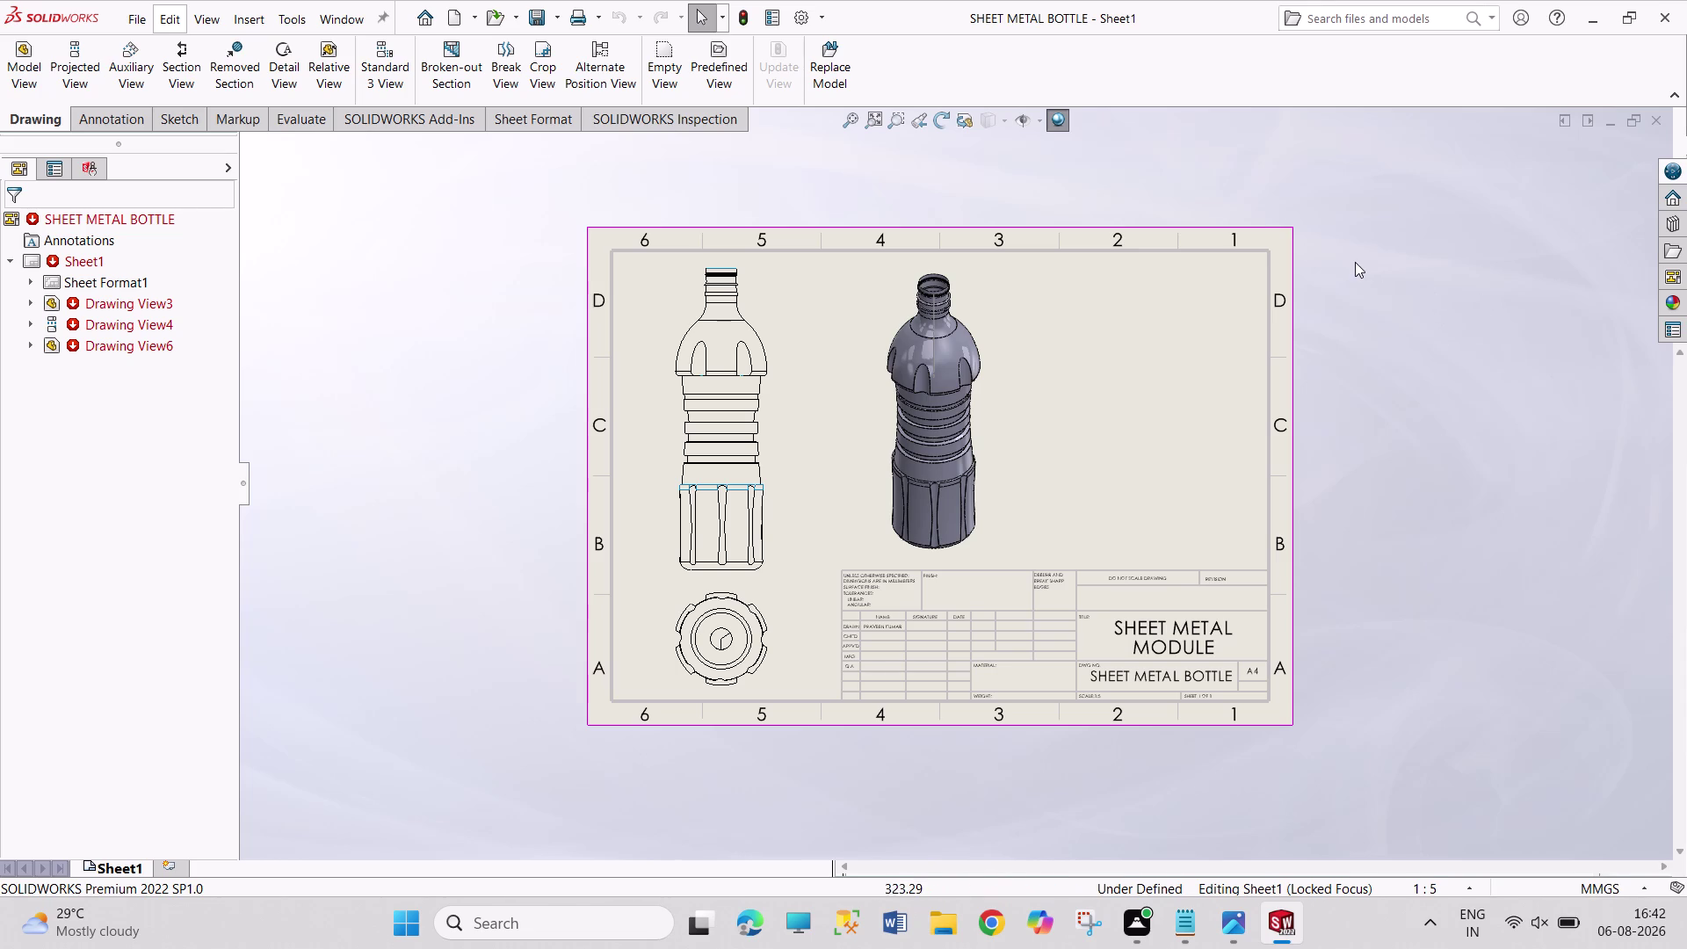
Make a series of drags over the right side of the drawing sheet.
drag(1337, 206, 1318, 500)
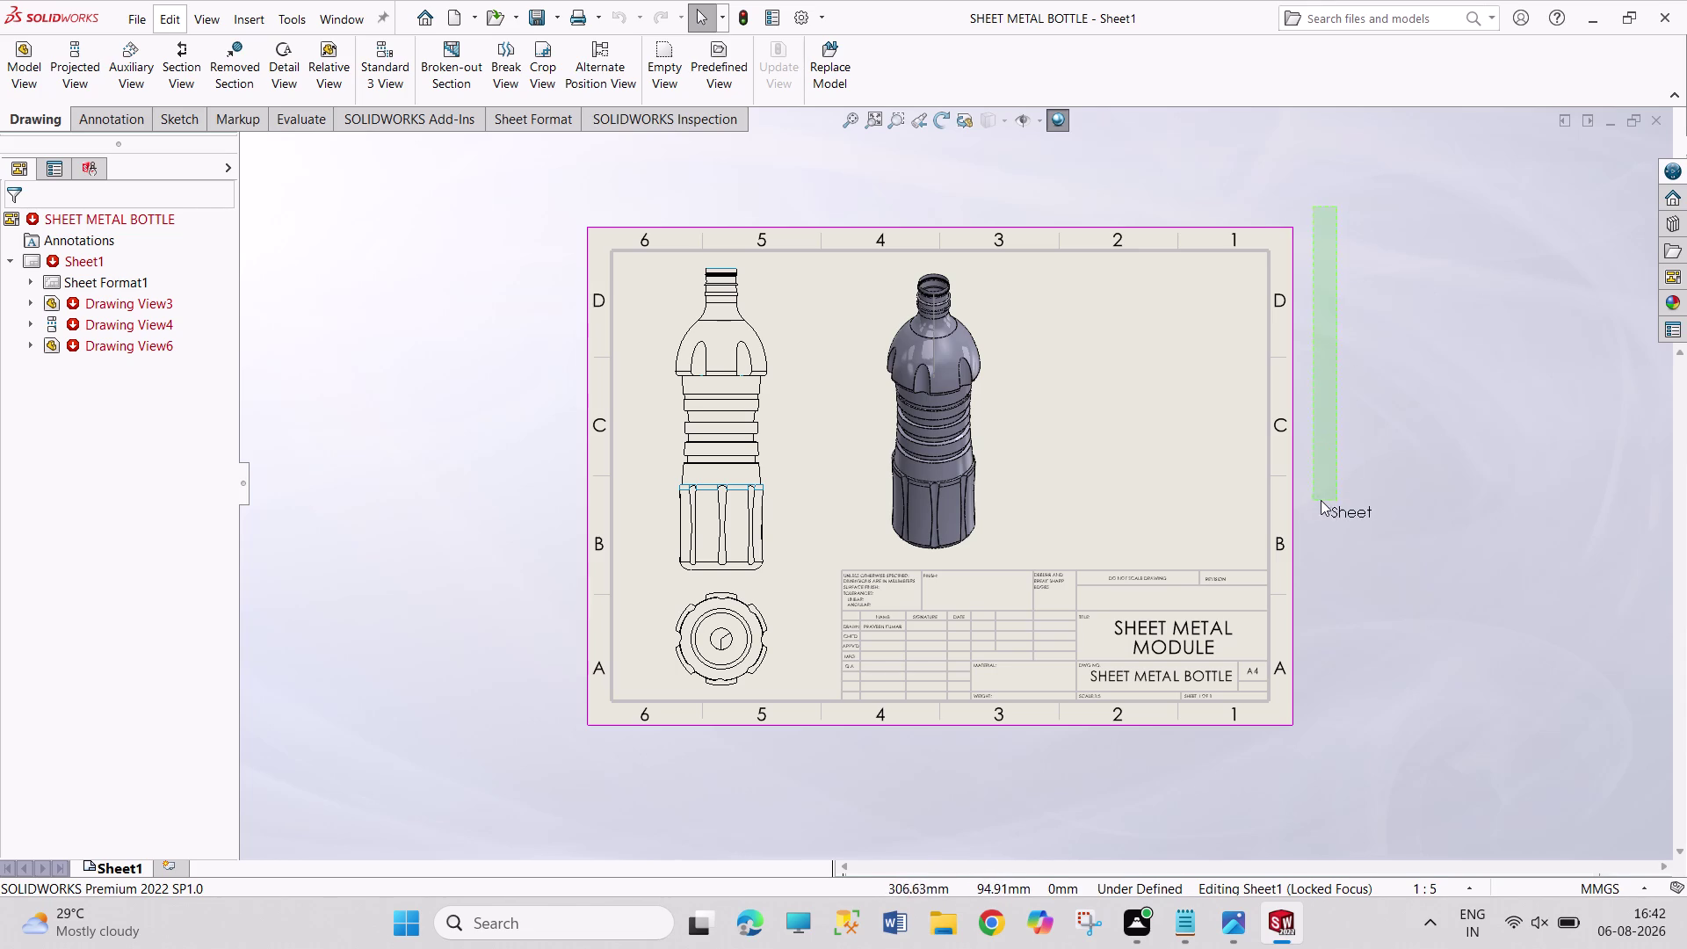
drag(1318, 500, 1386, 489)
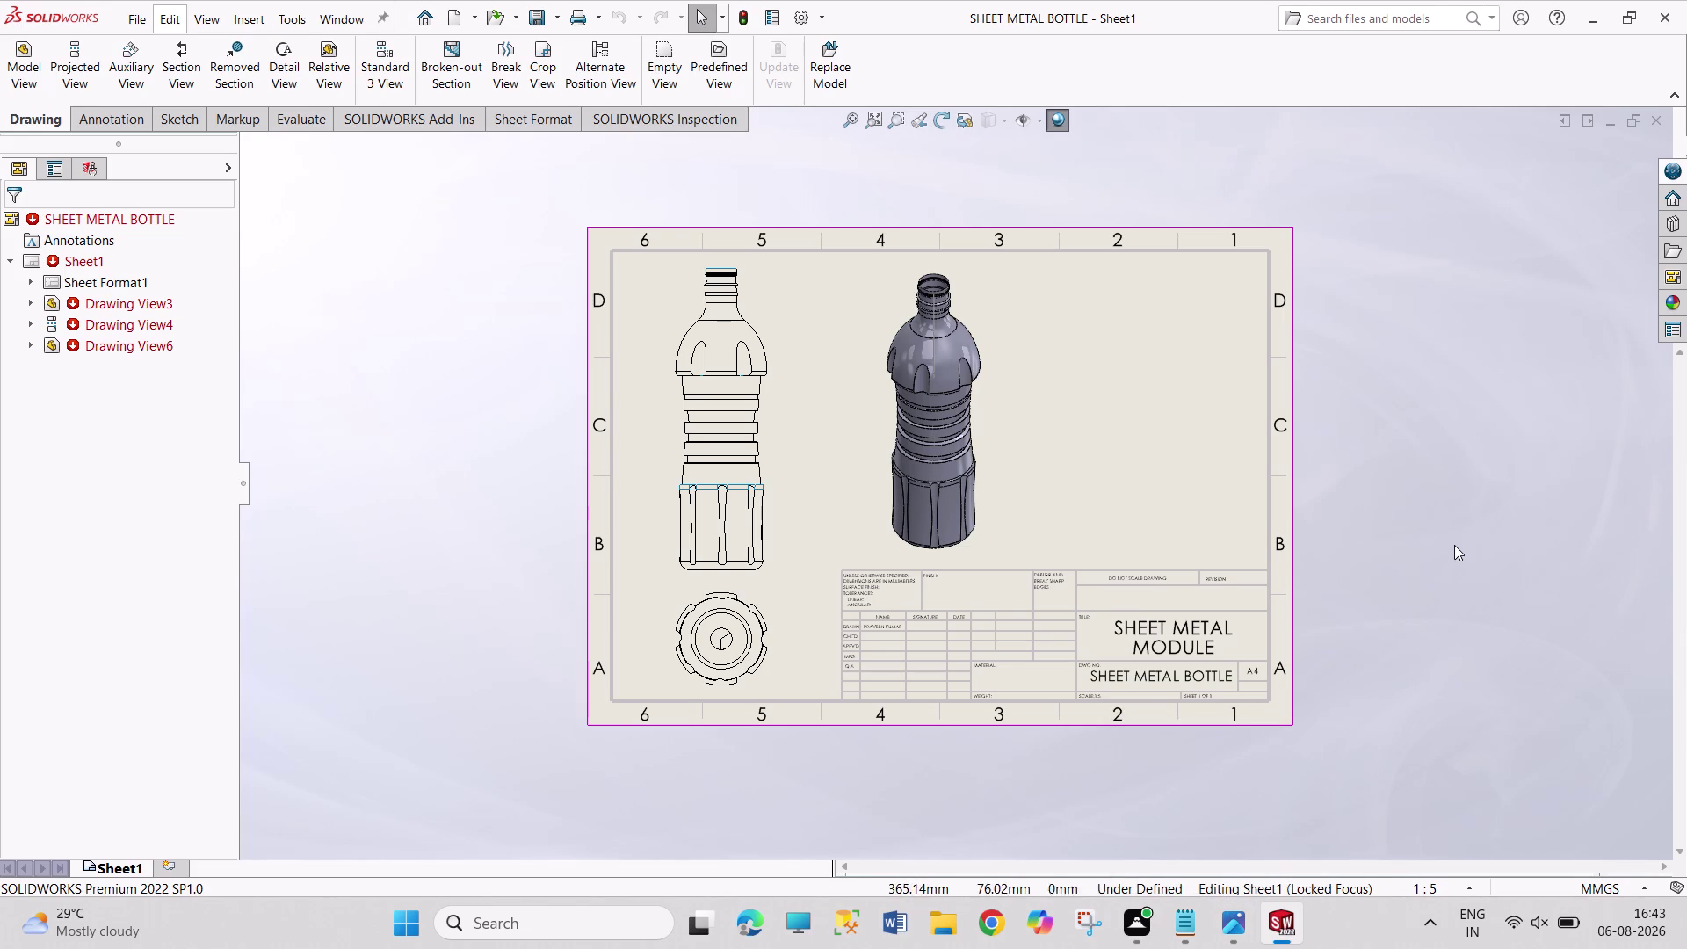
drag(1327, 110, 1384, 380)
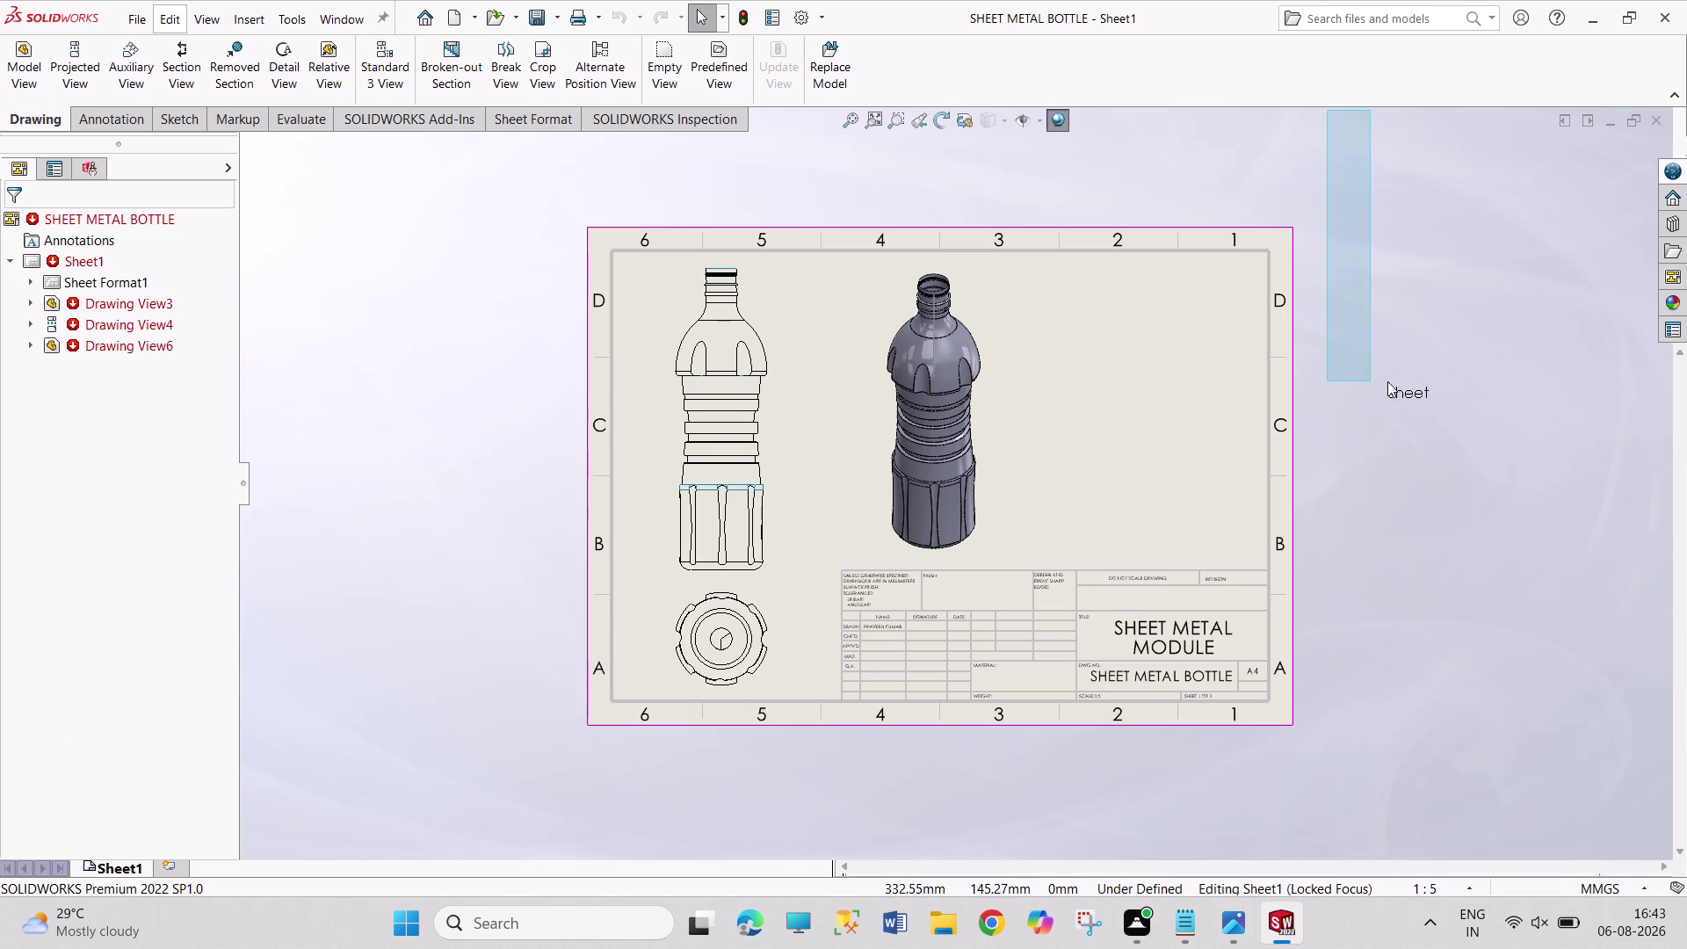
drag(1384, 381, 1477, 605)
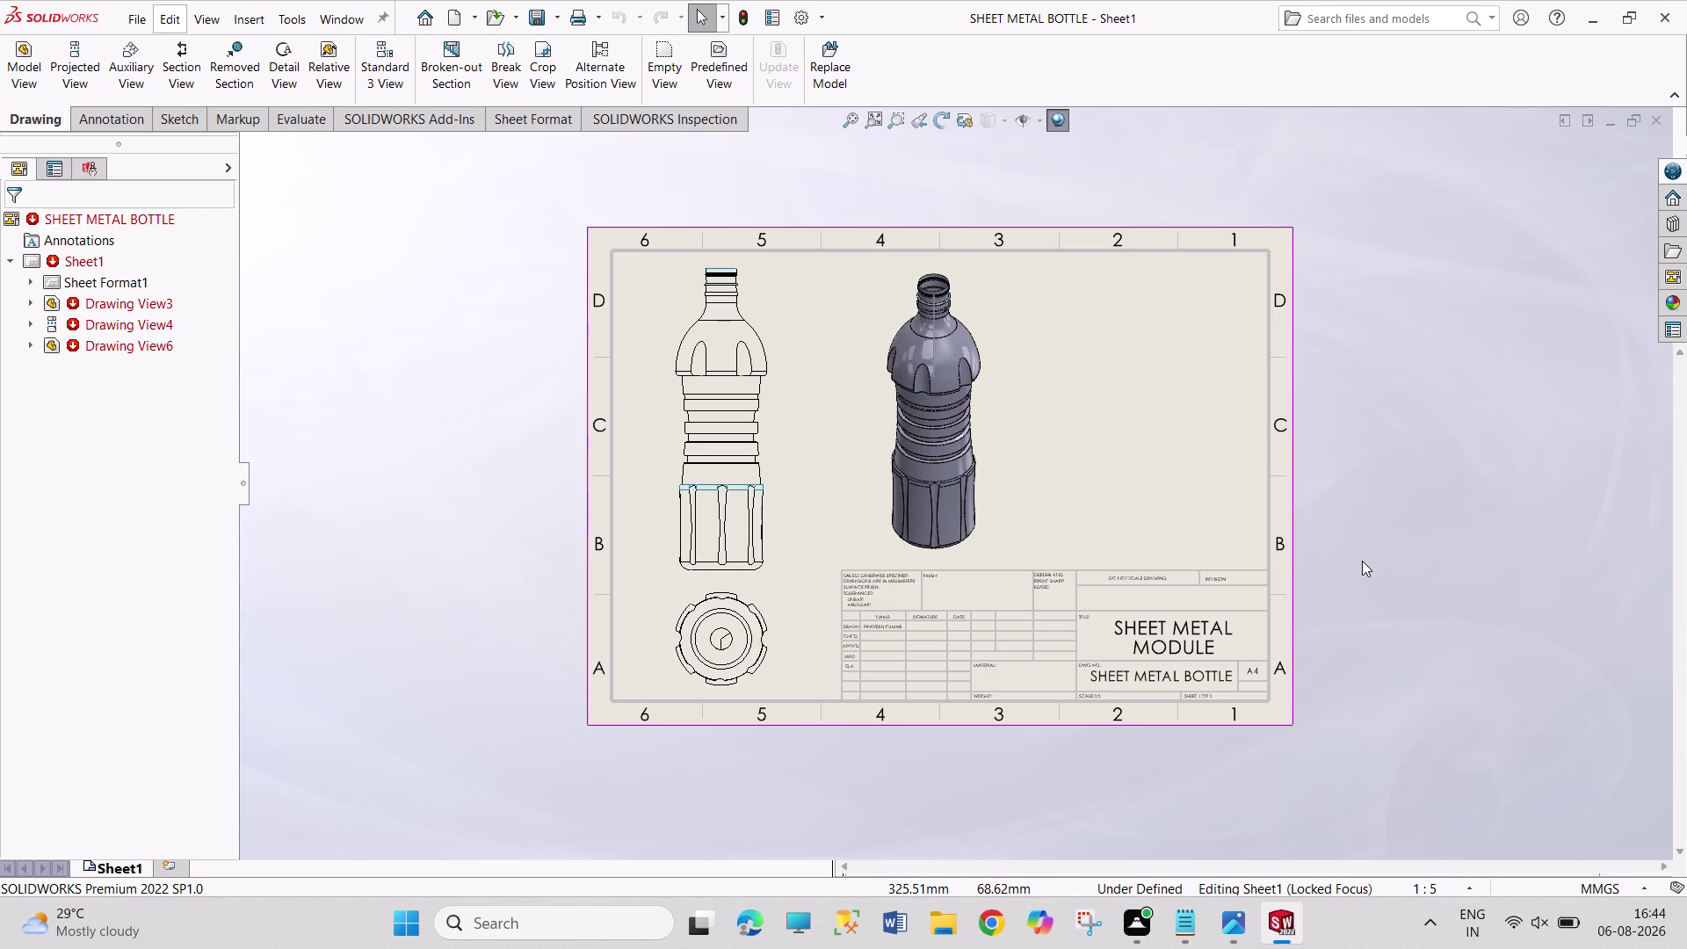
drag(1362, 561, 1482, 643)
drag(1356, 354, 1514, 599)
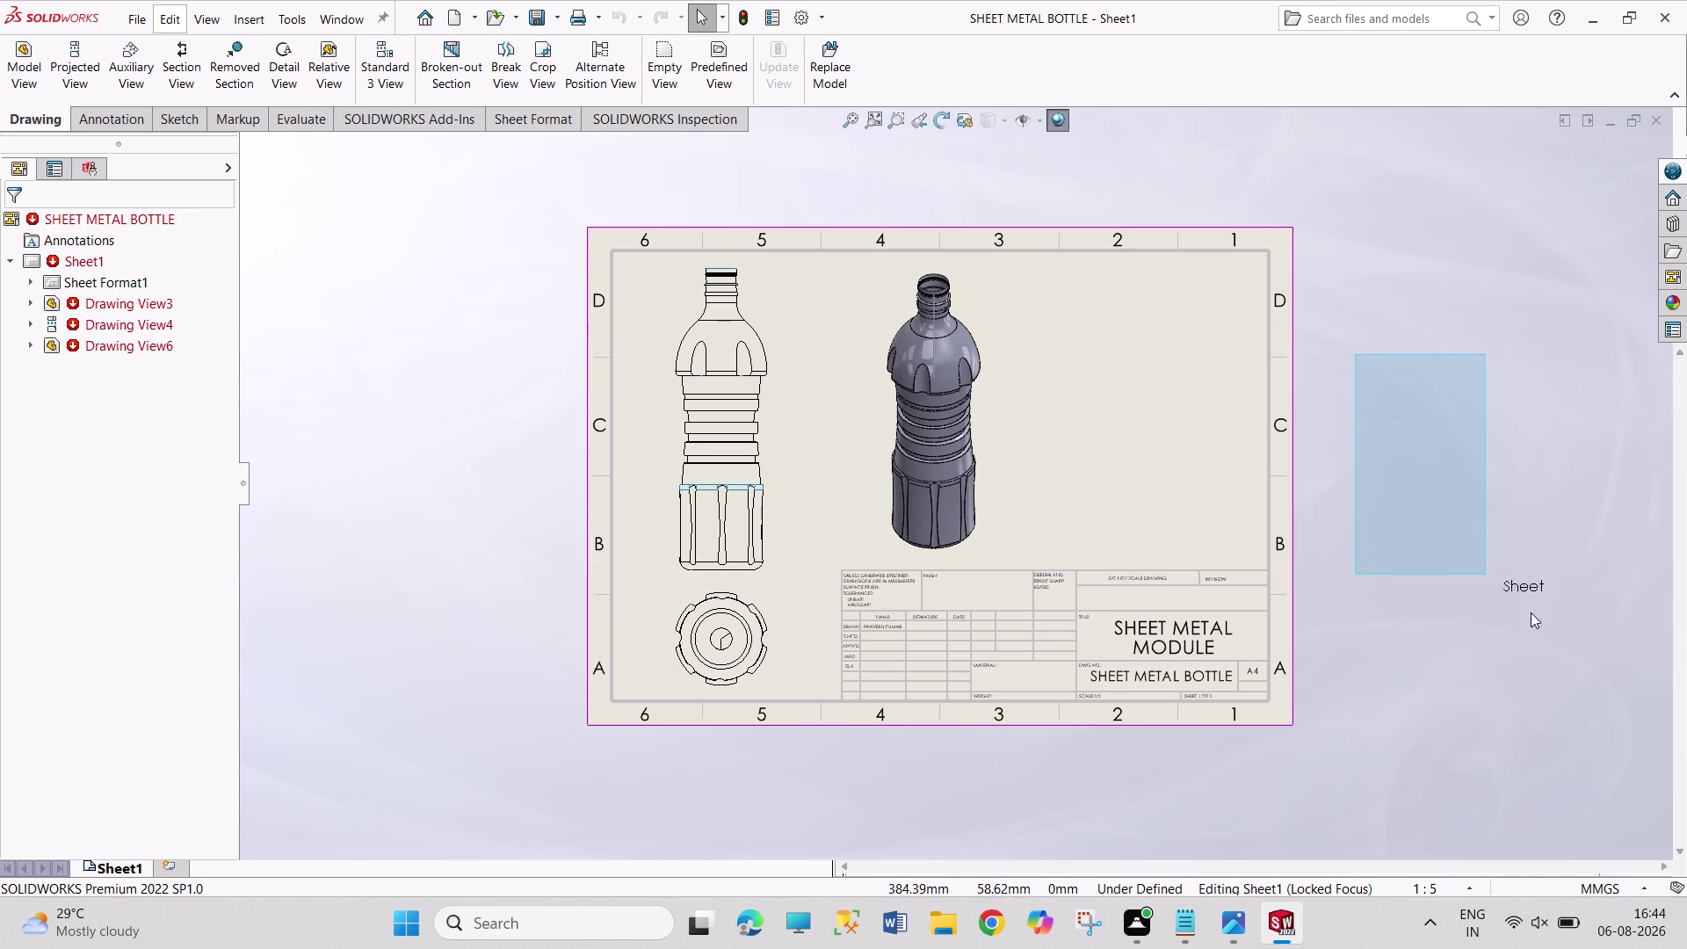
drag(1514, 599, 1636, 701)
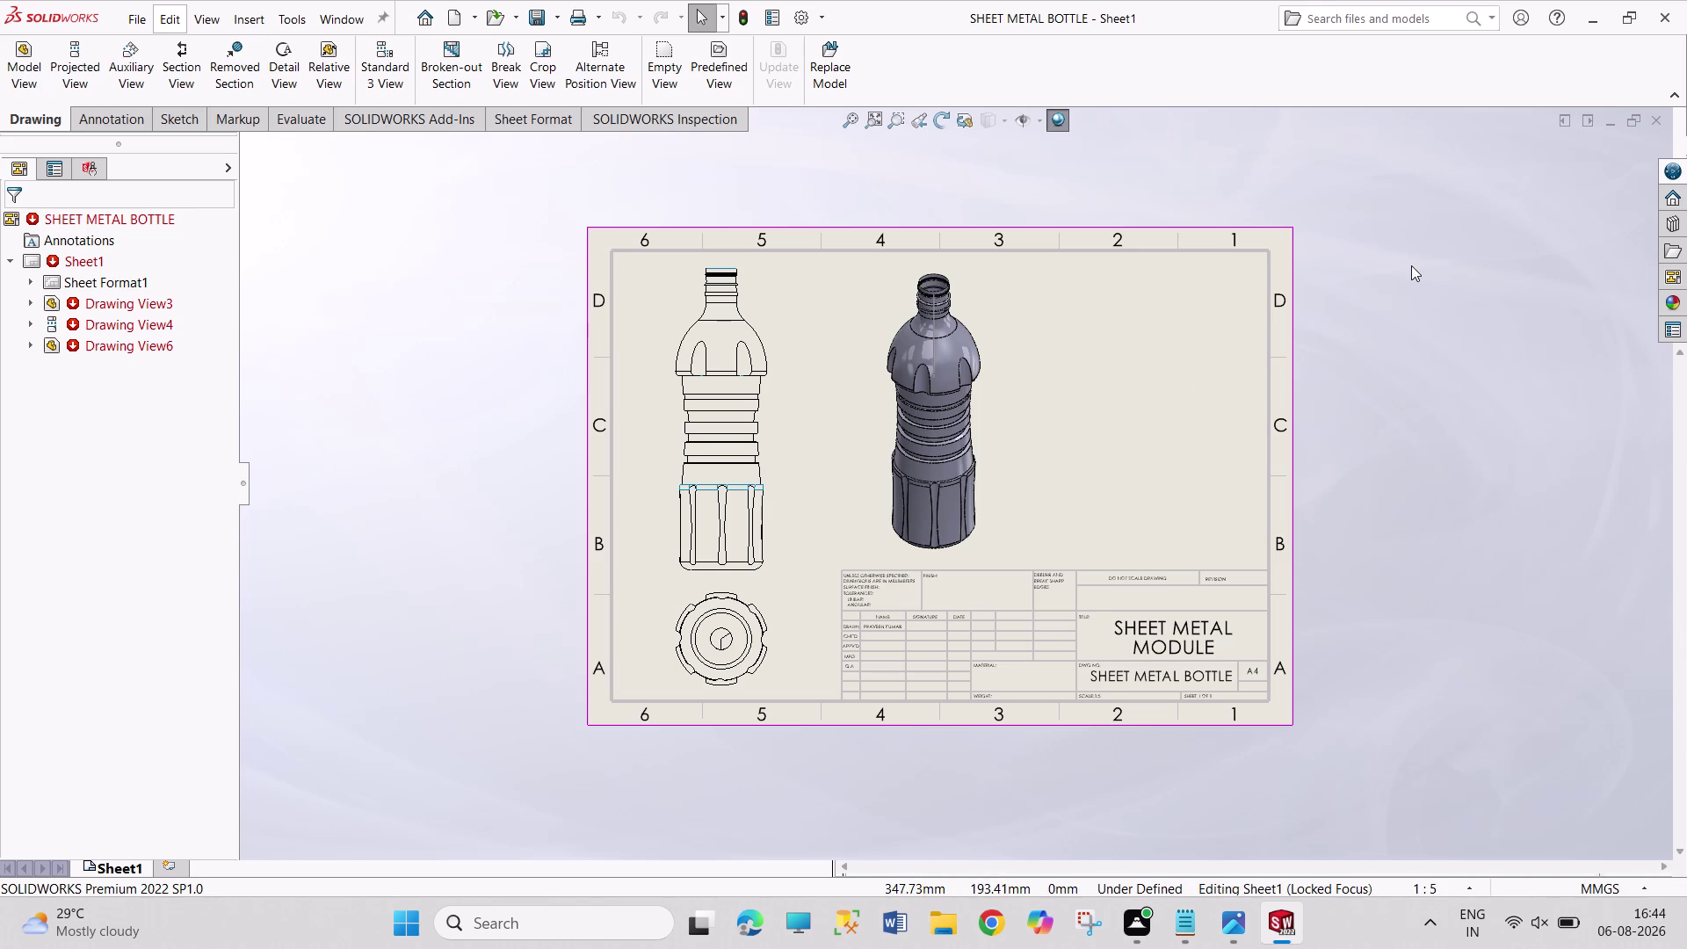
drag(1328, 135, 1551, 423)
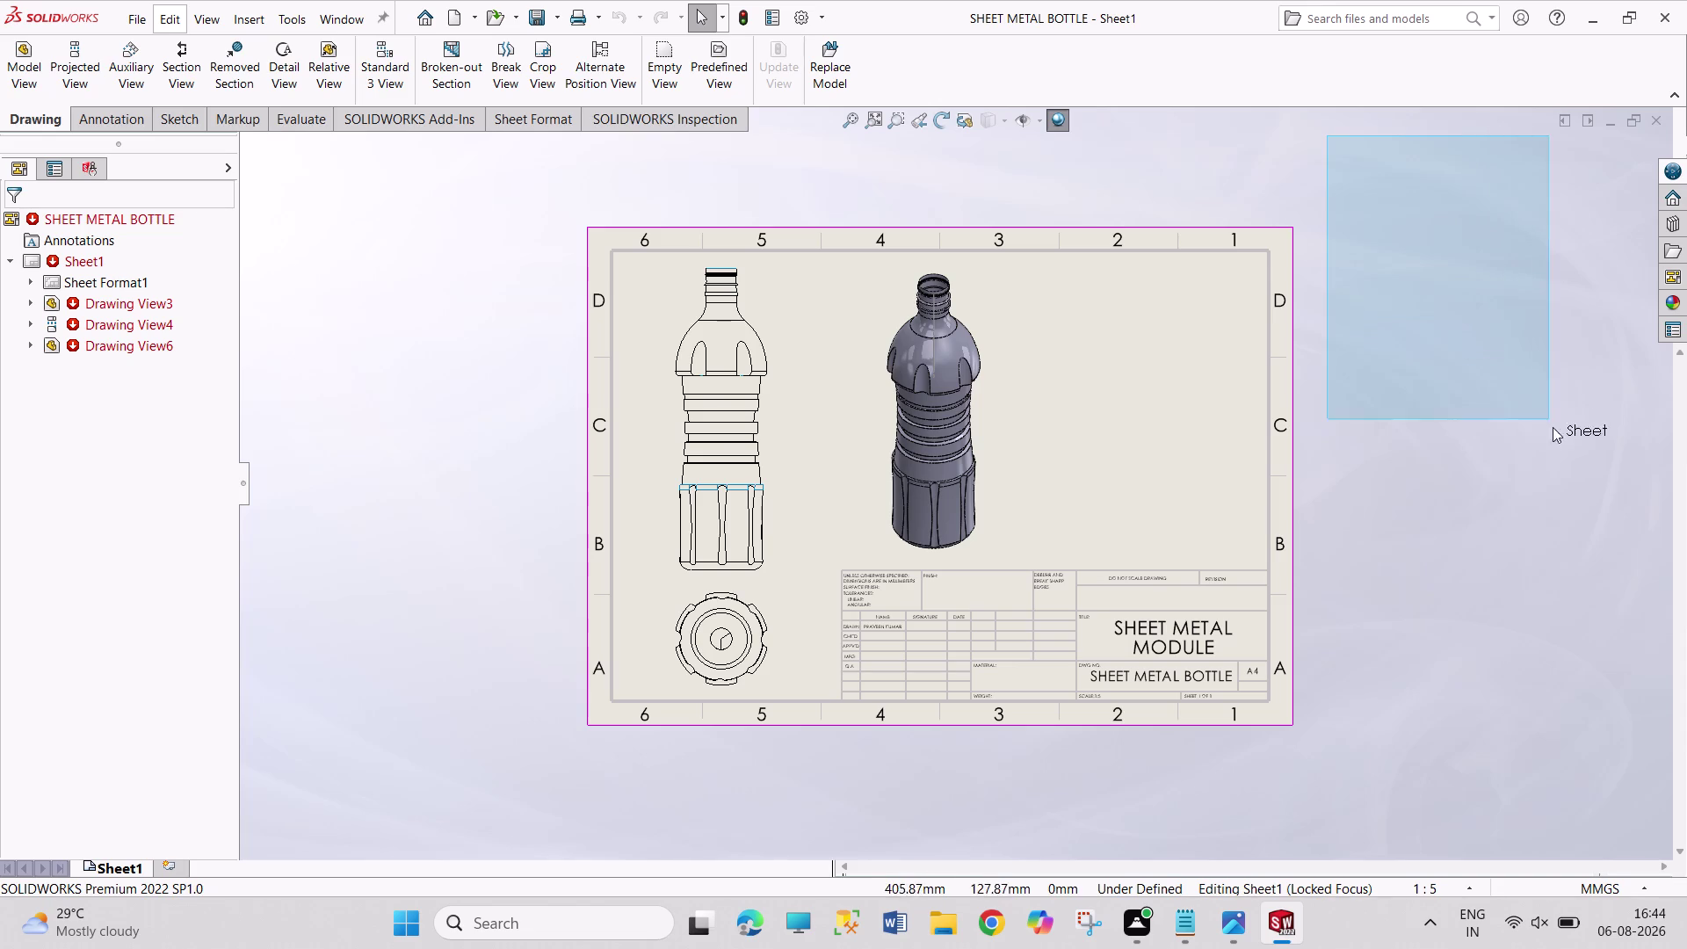
drag(1551, 423, 1561, 771)
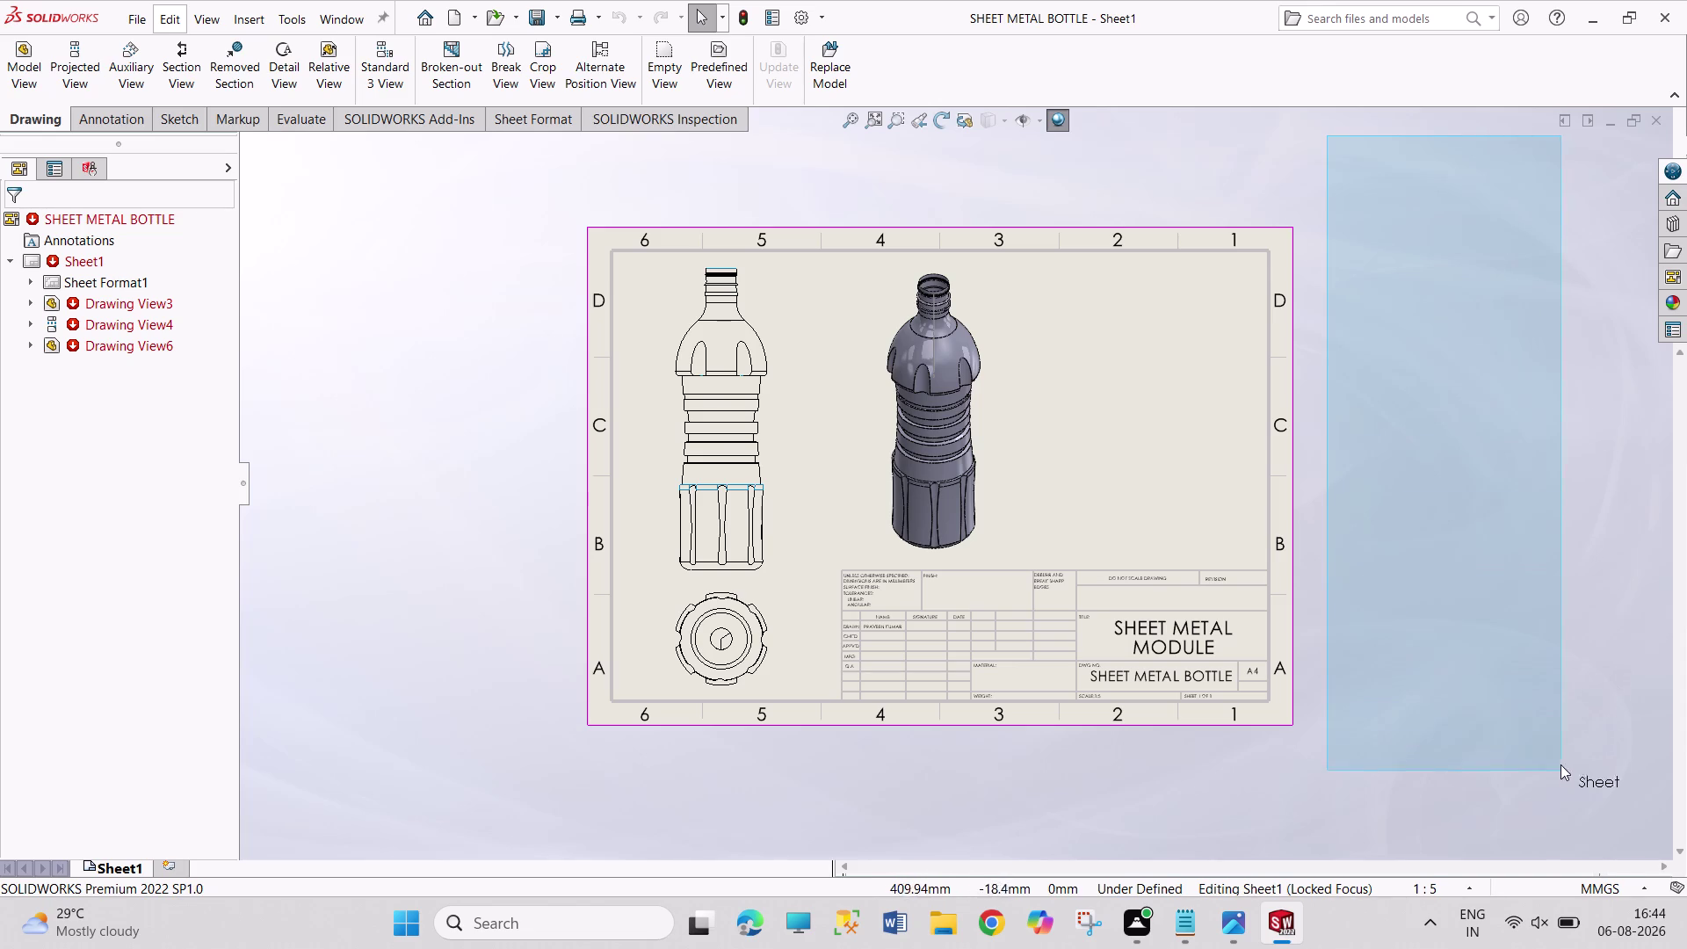
drag(1562, 771, 1533, 664)
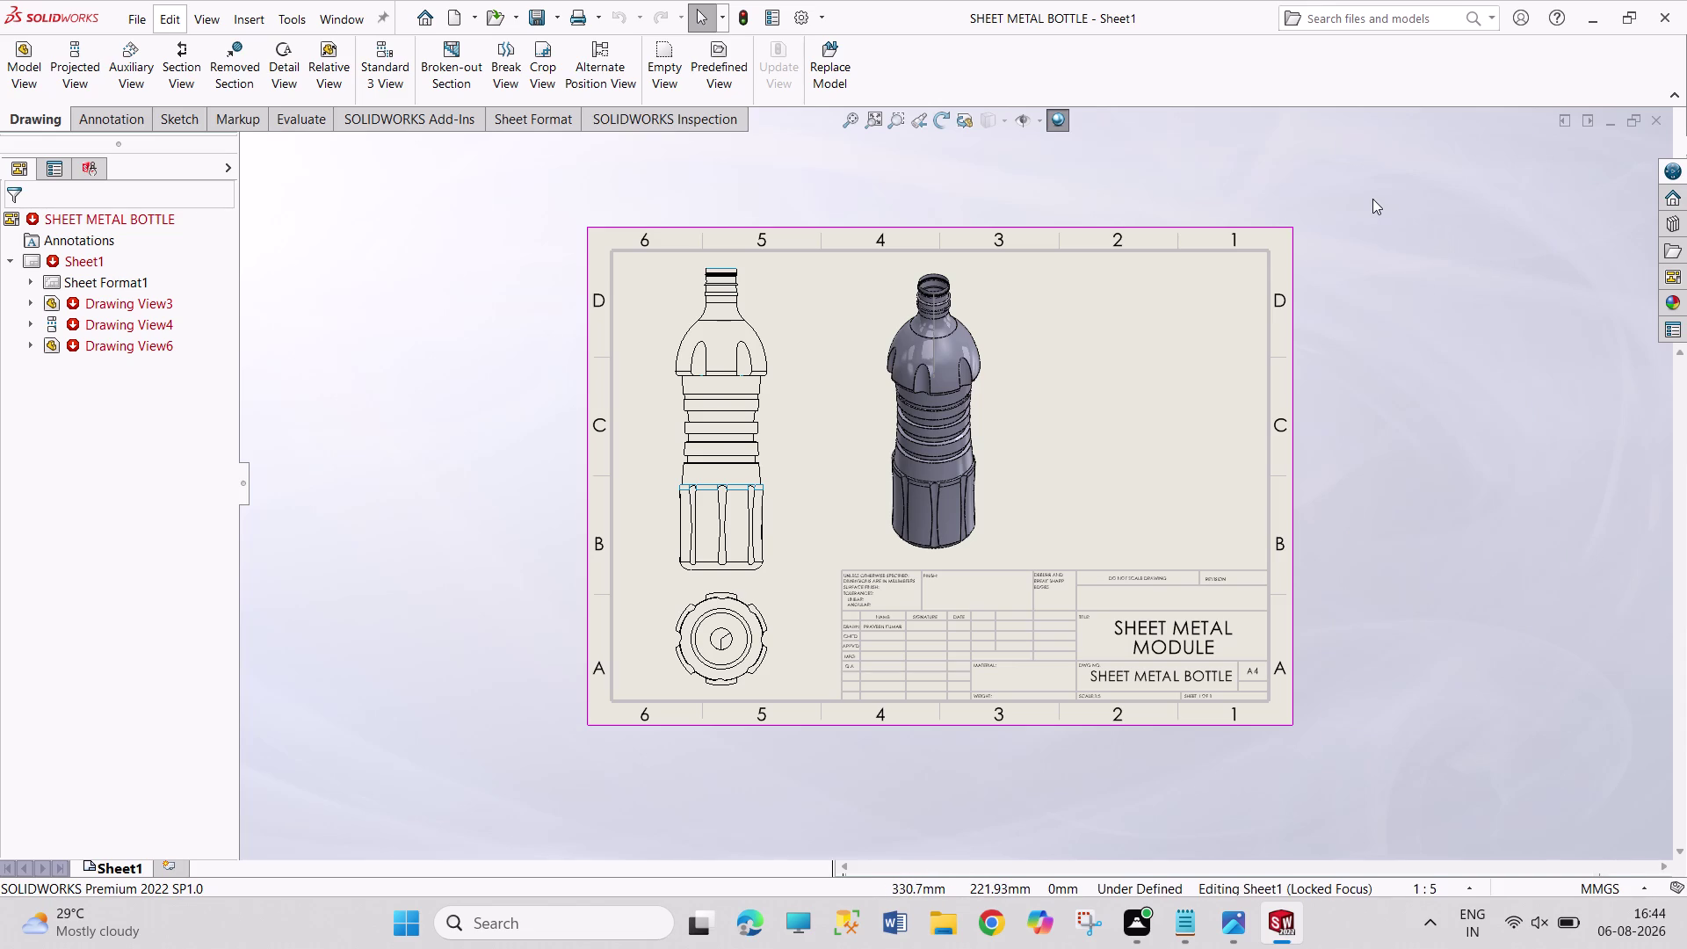
Drag across the lower sheet toward the left, then click back near the right-side views.
drag(1372, 198, 1573, 696)
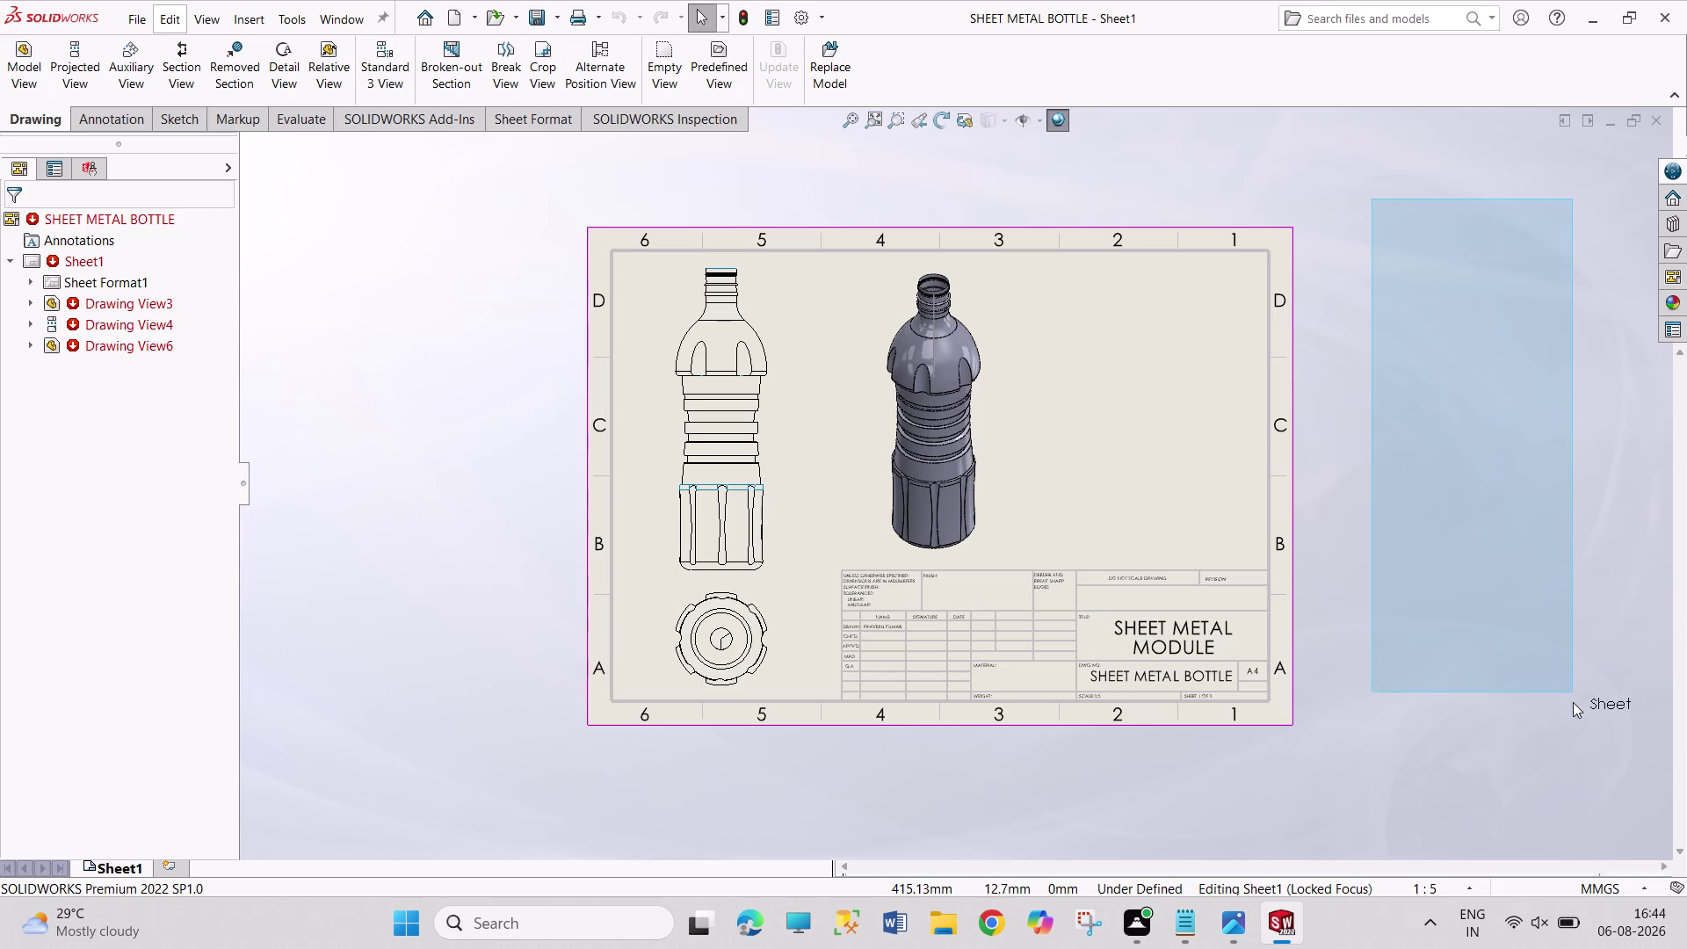
drag(1573, 696, 1301, 818)
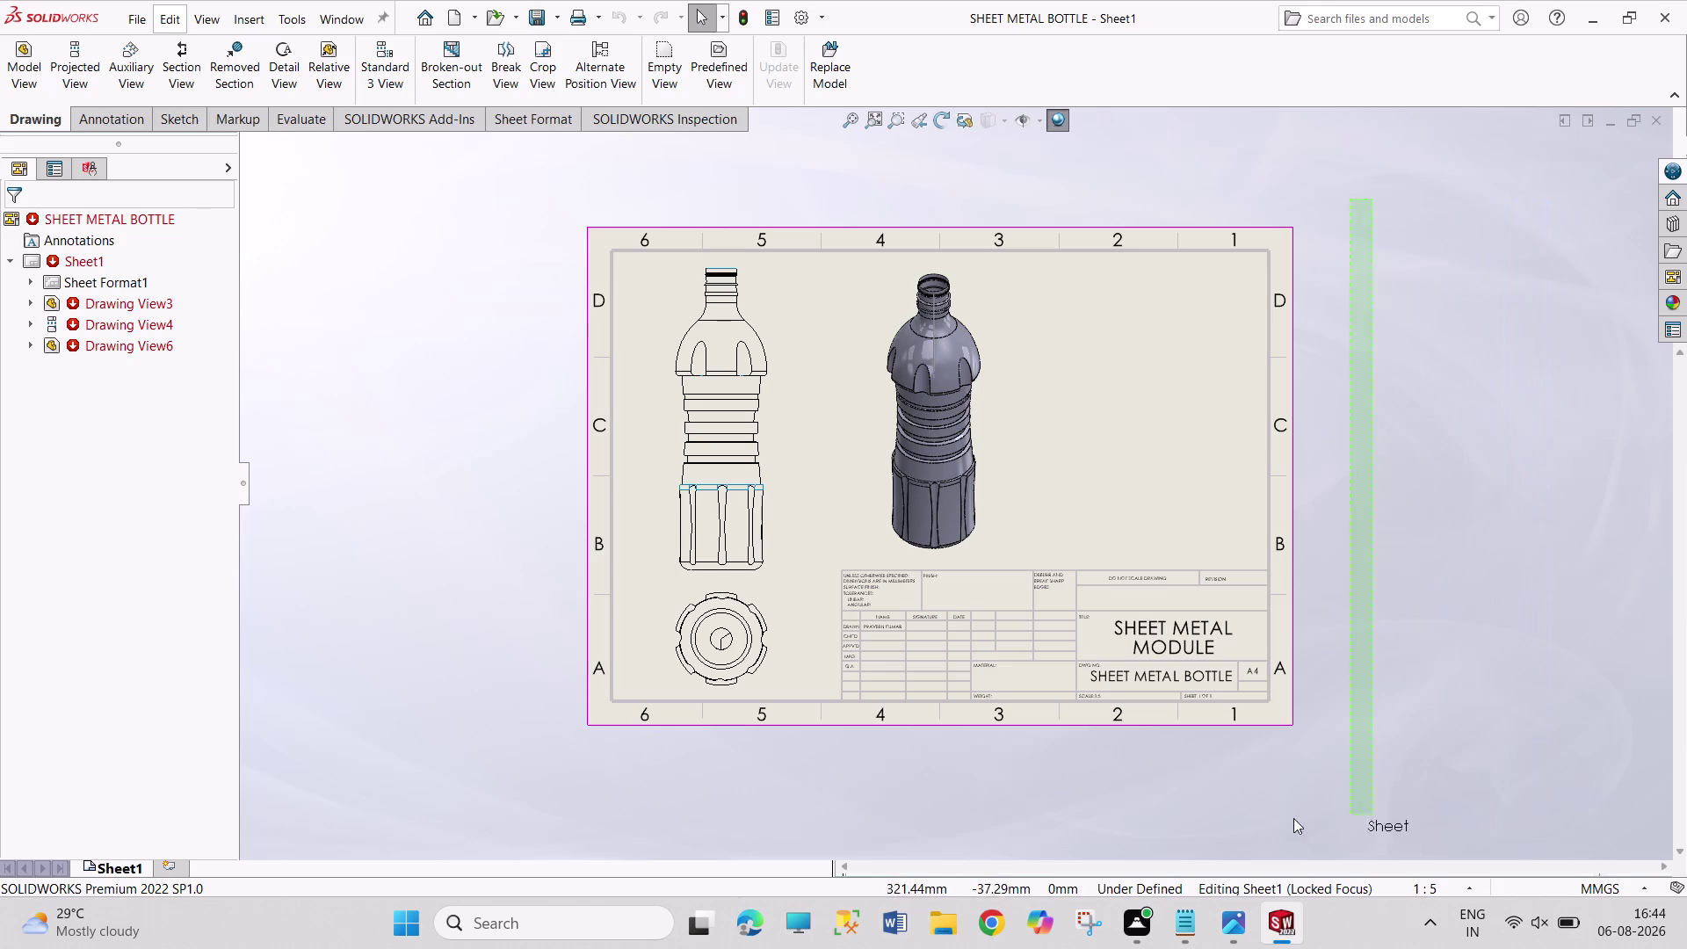
drag(1300, 818, 841, 814)
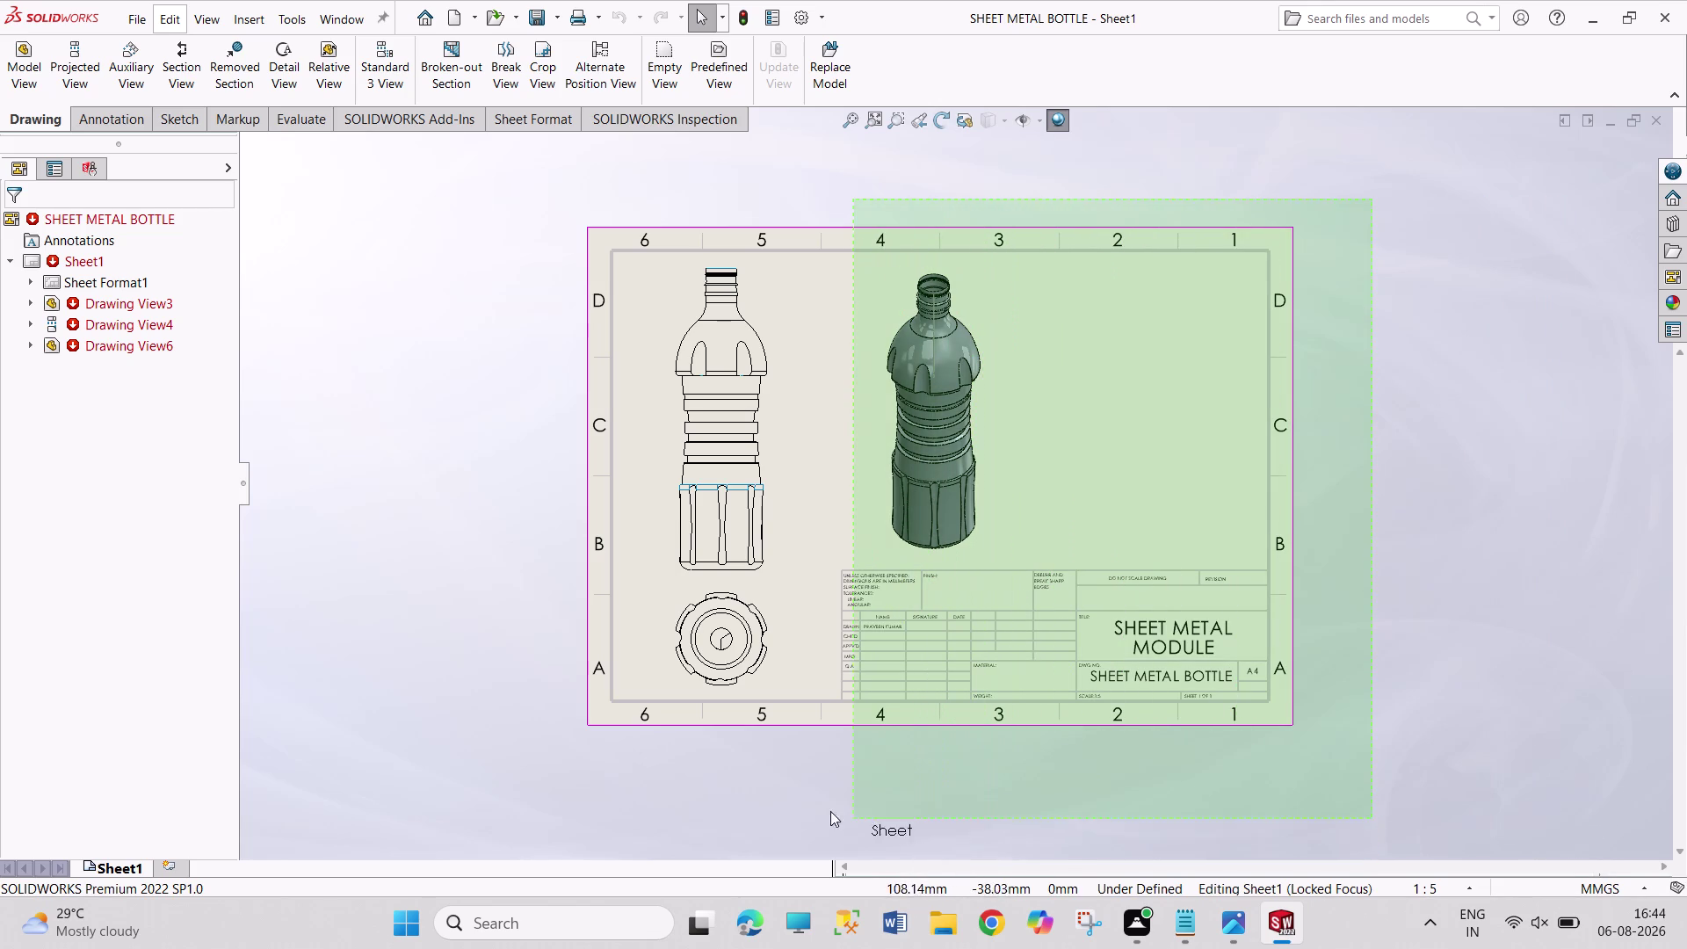
drag(841, 814, 531, 804)
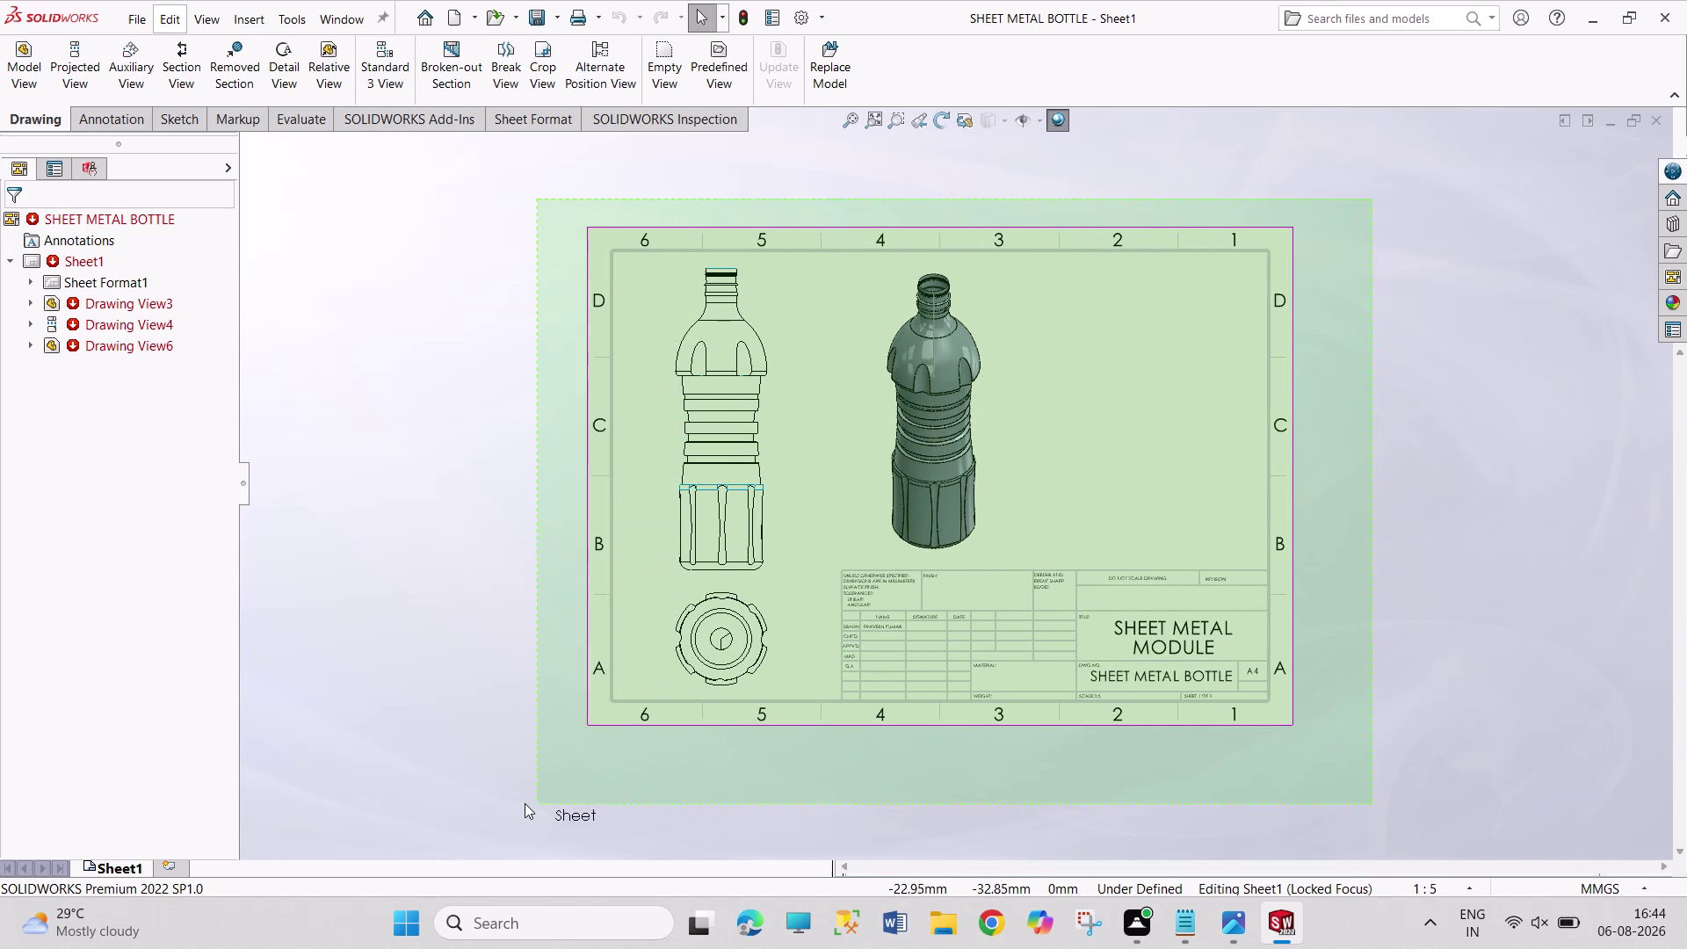
drag(530, 803, 506, 804)
click(425, 676)
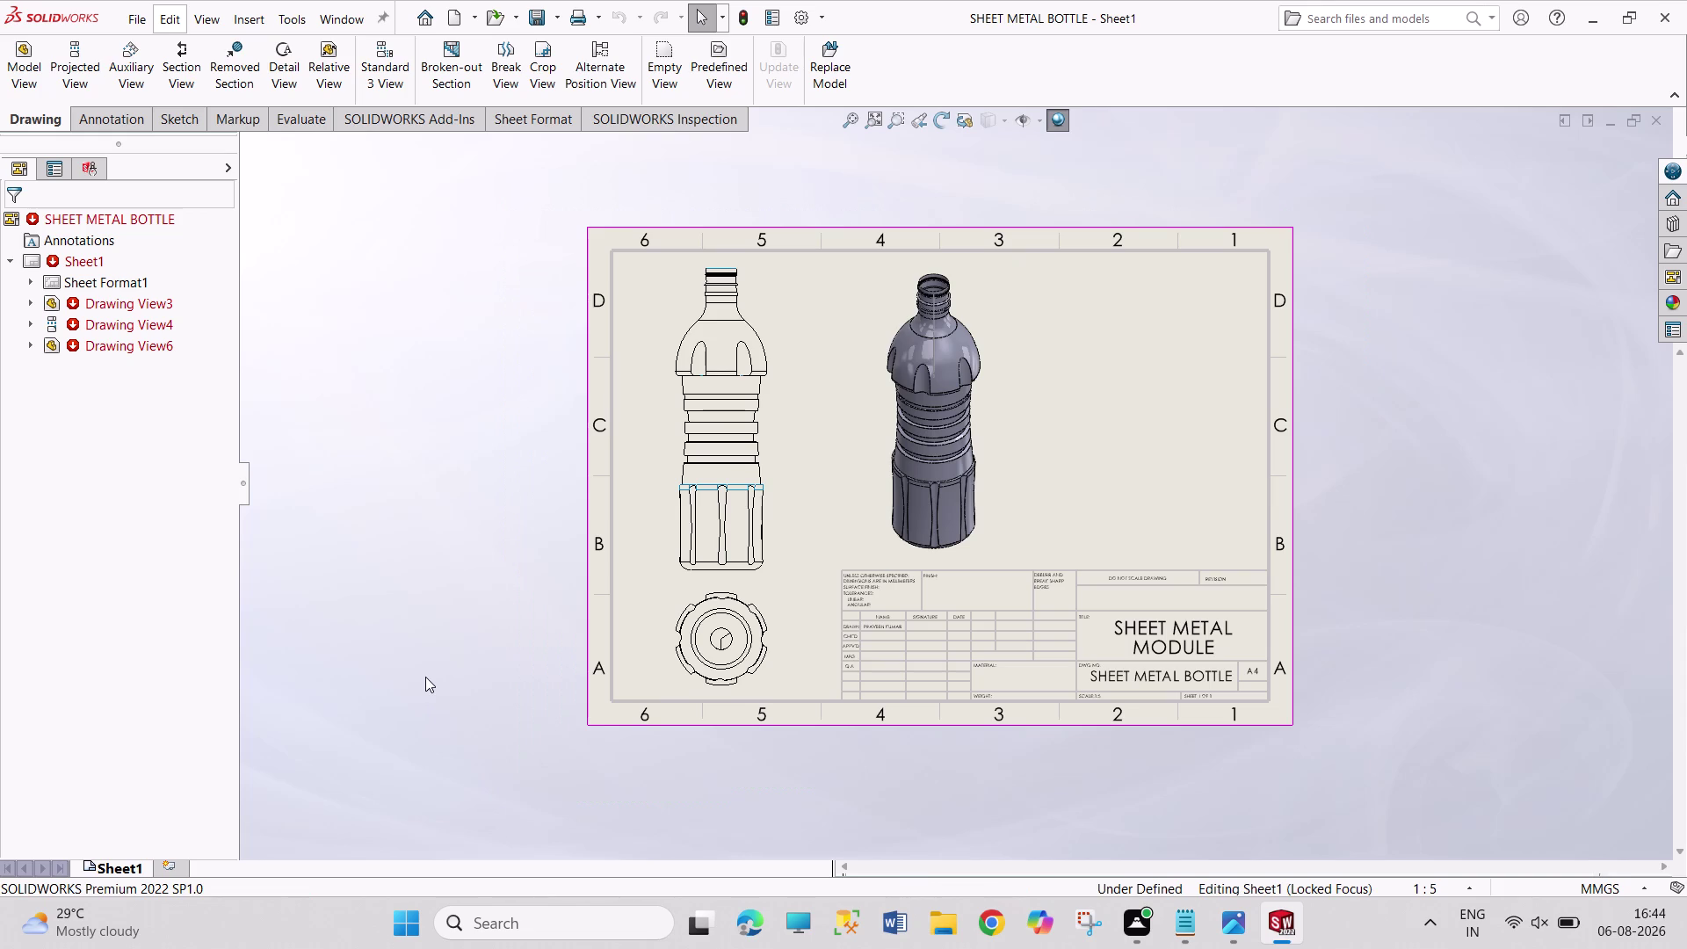
drag(1367, 412, 1408, 502)
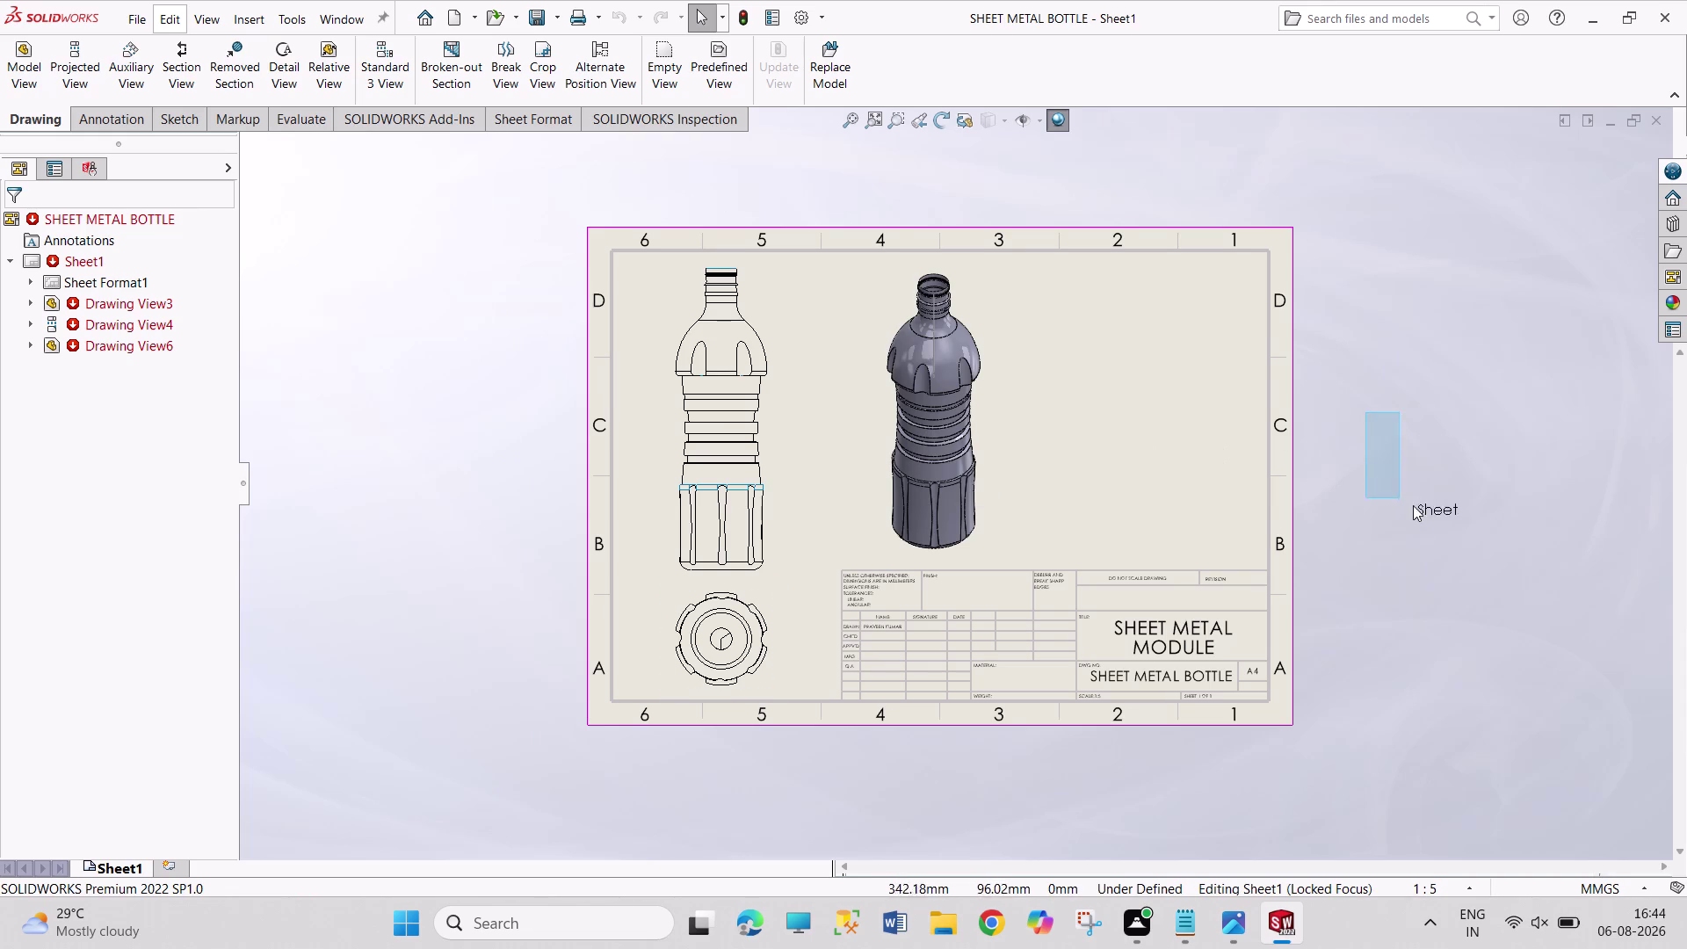
drag(1409, 502, 1240, 545)
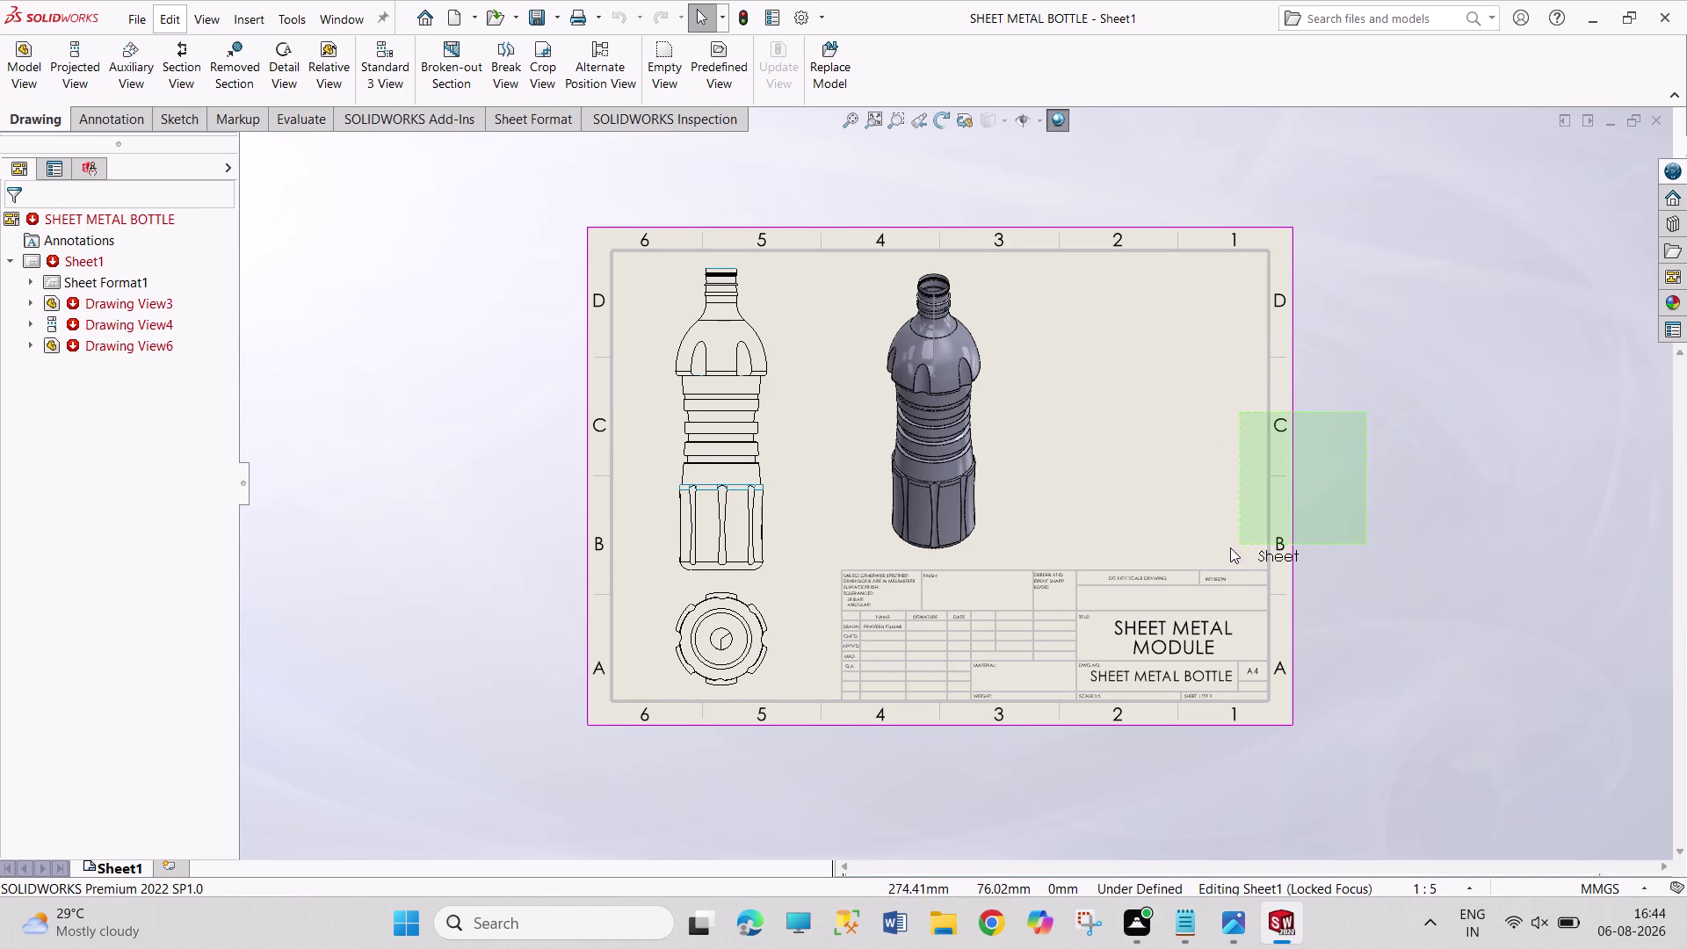
drag(1240, 545, 1198, 562)
click(1552, 521)
click(1552, 521)
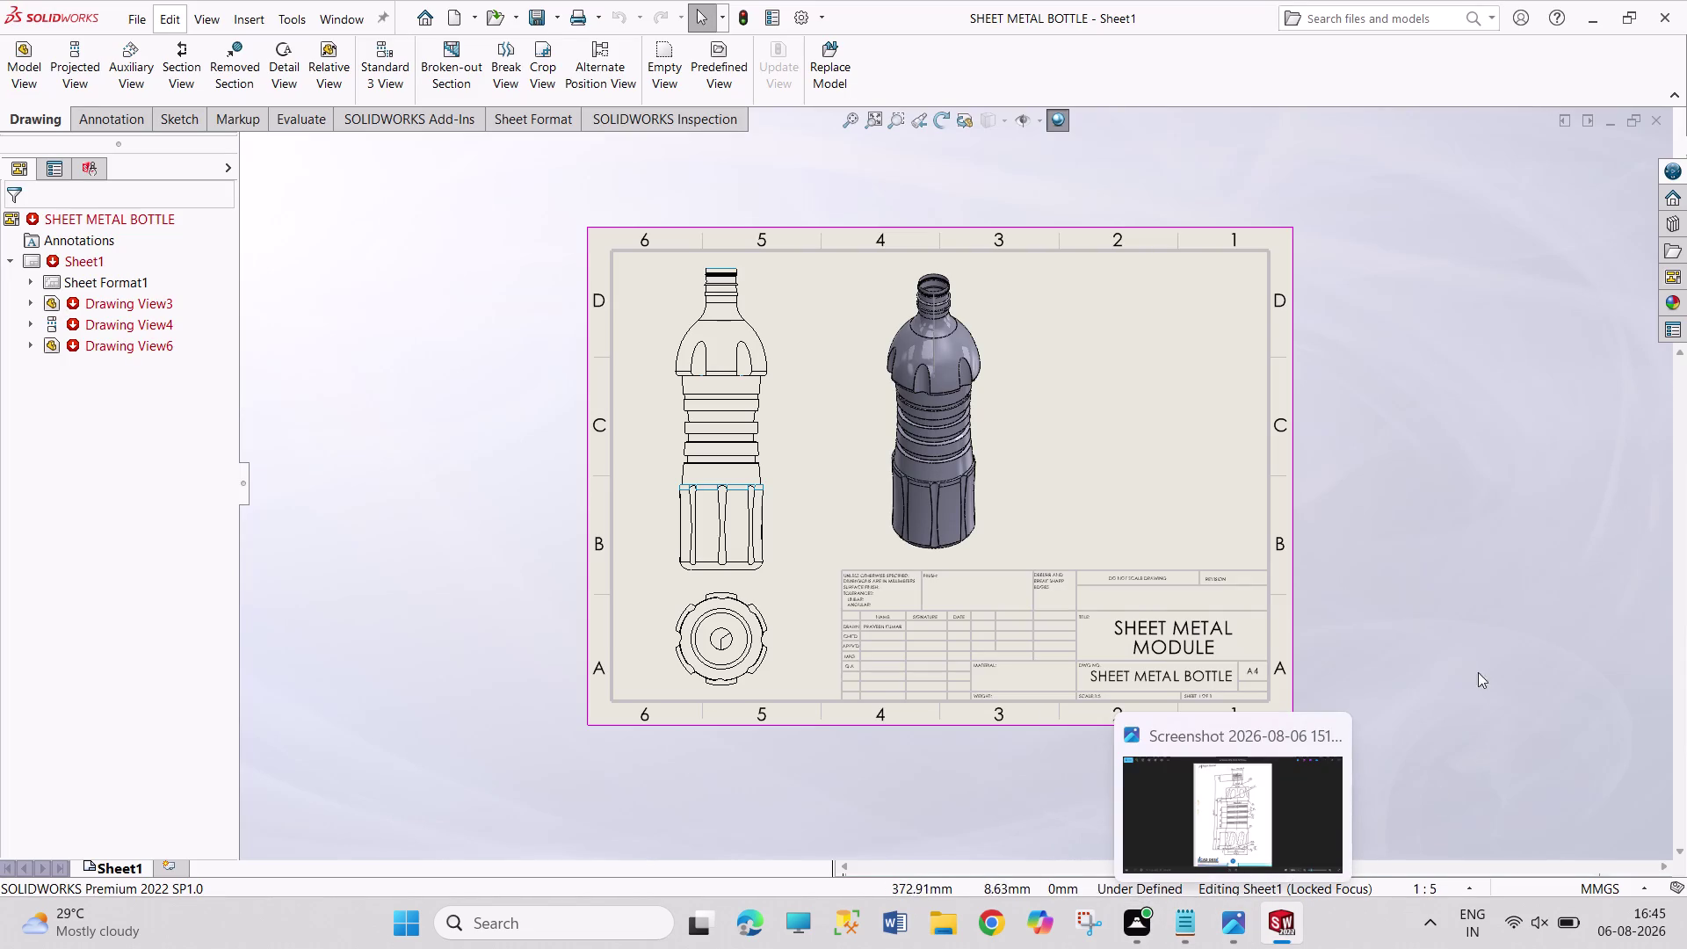
Make further drags over the isometric view area on the right of the sheet.
drag(1485, 612, 1561, 724)
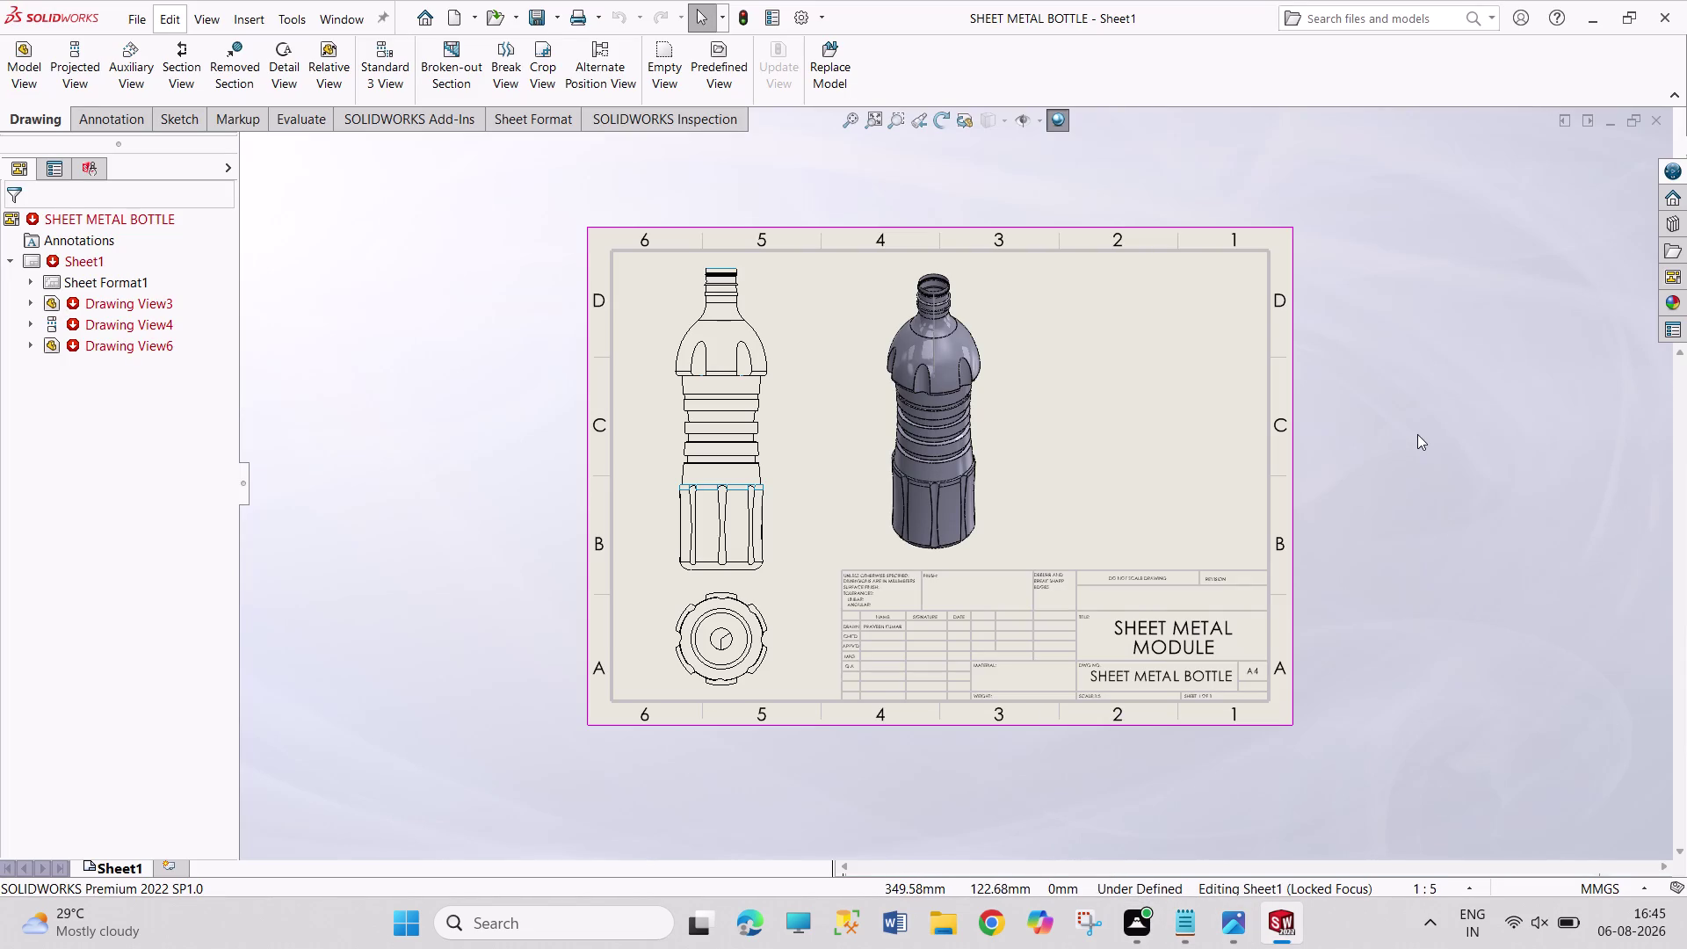
drag(1418, 434, 1587, 689)
drag(1454, 408, 1546, 541)
drag(1512, 363, 1547, 487)
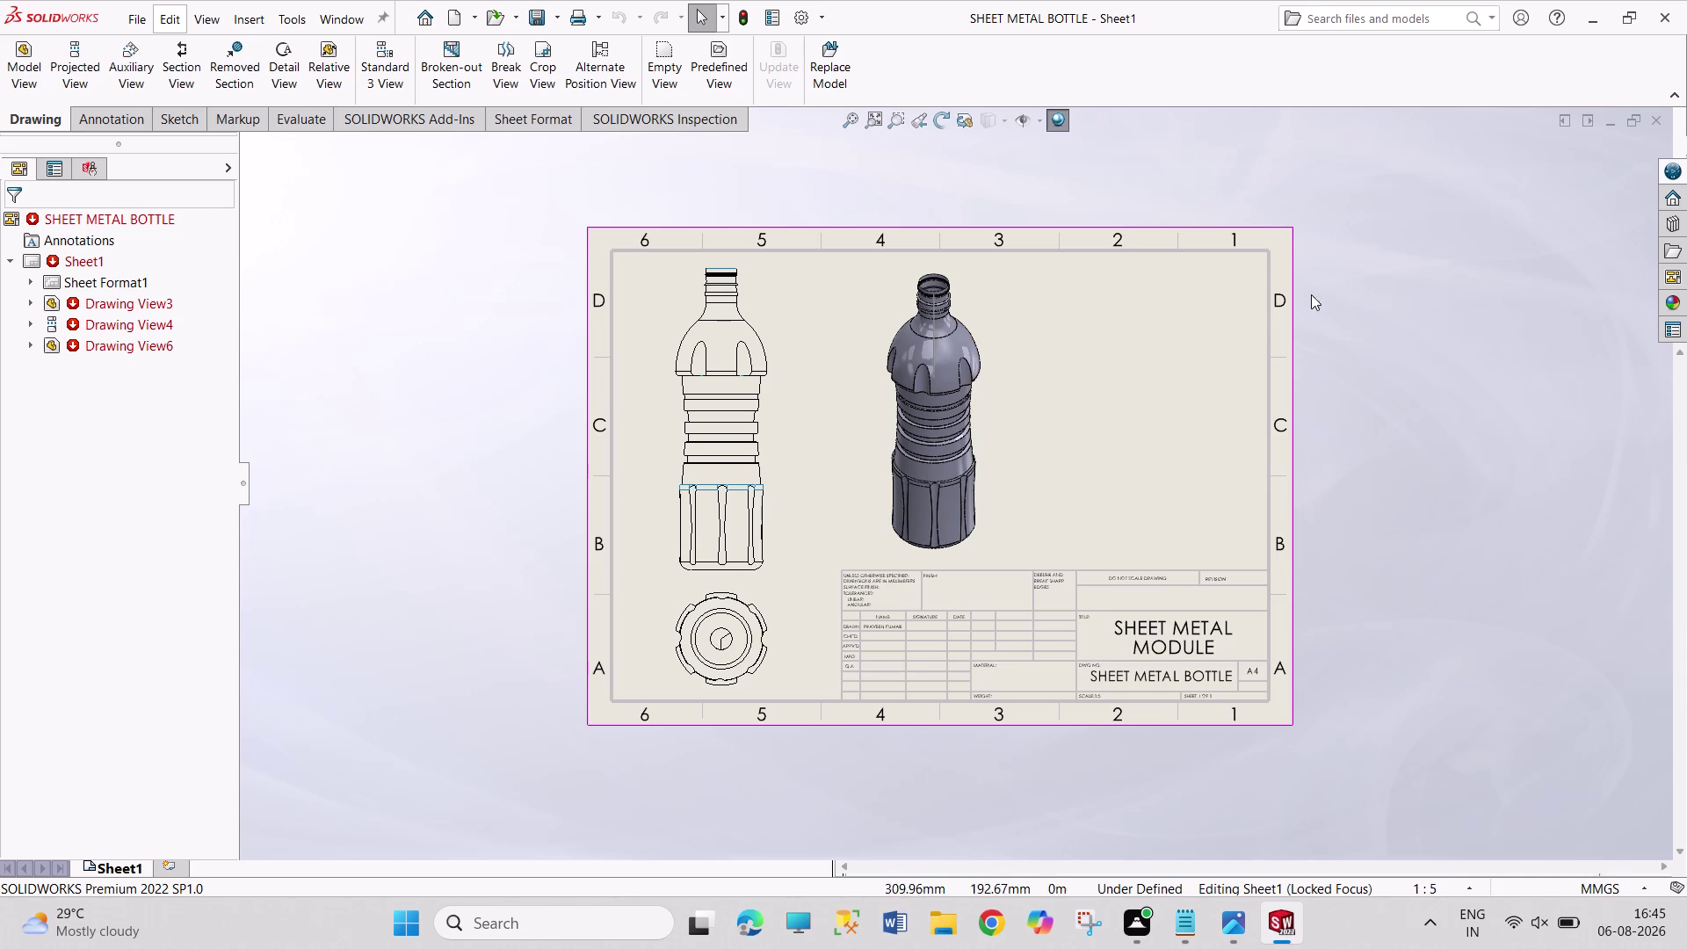
drag(1321, 206, 1386, 629)
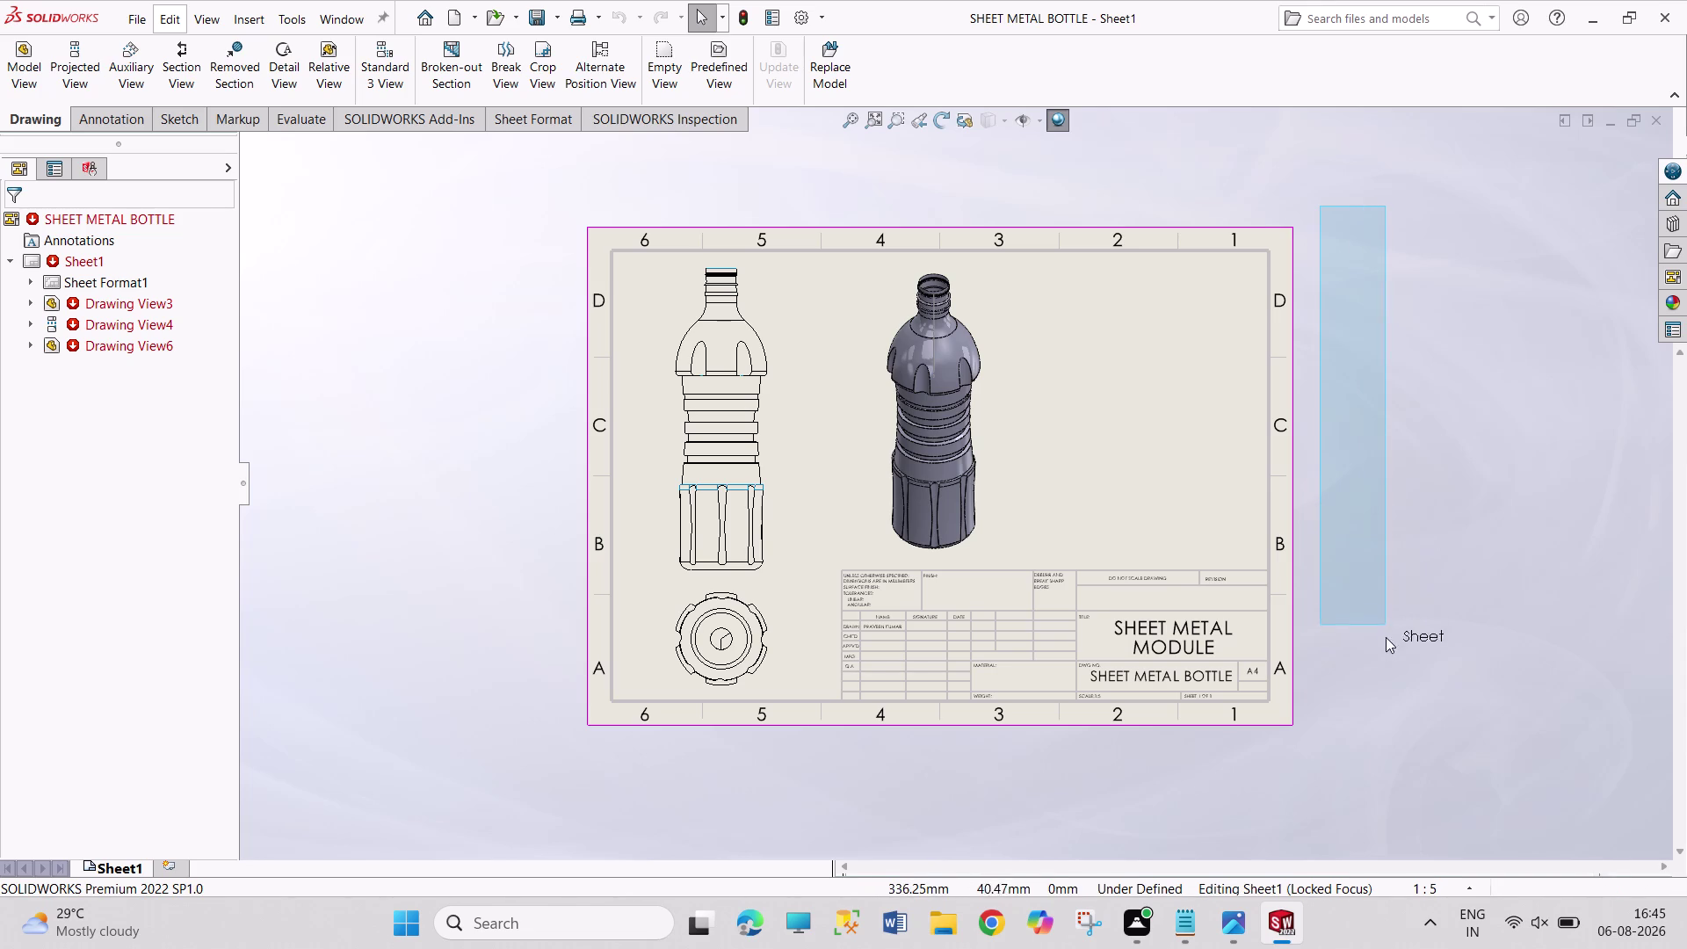
drag(1385, 629, 1618, 707)
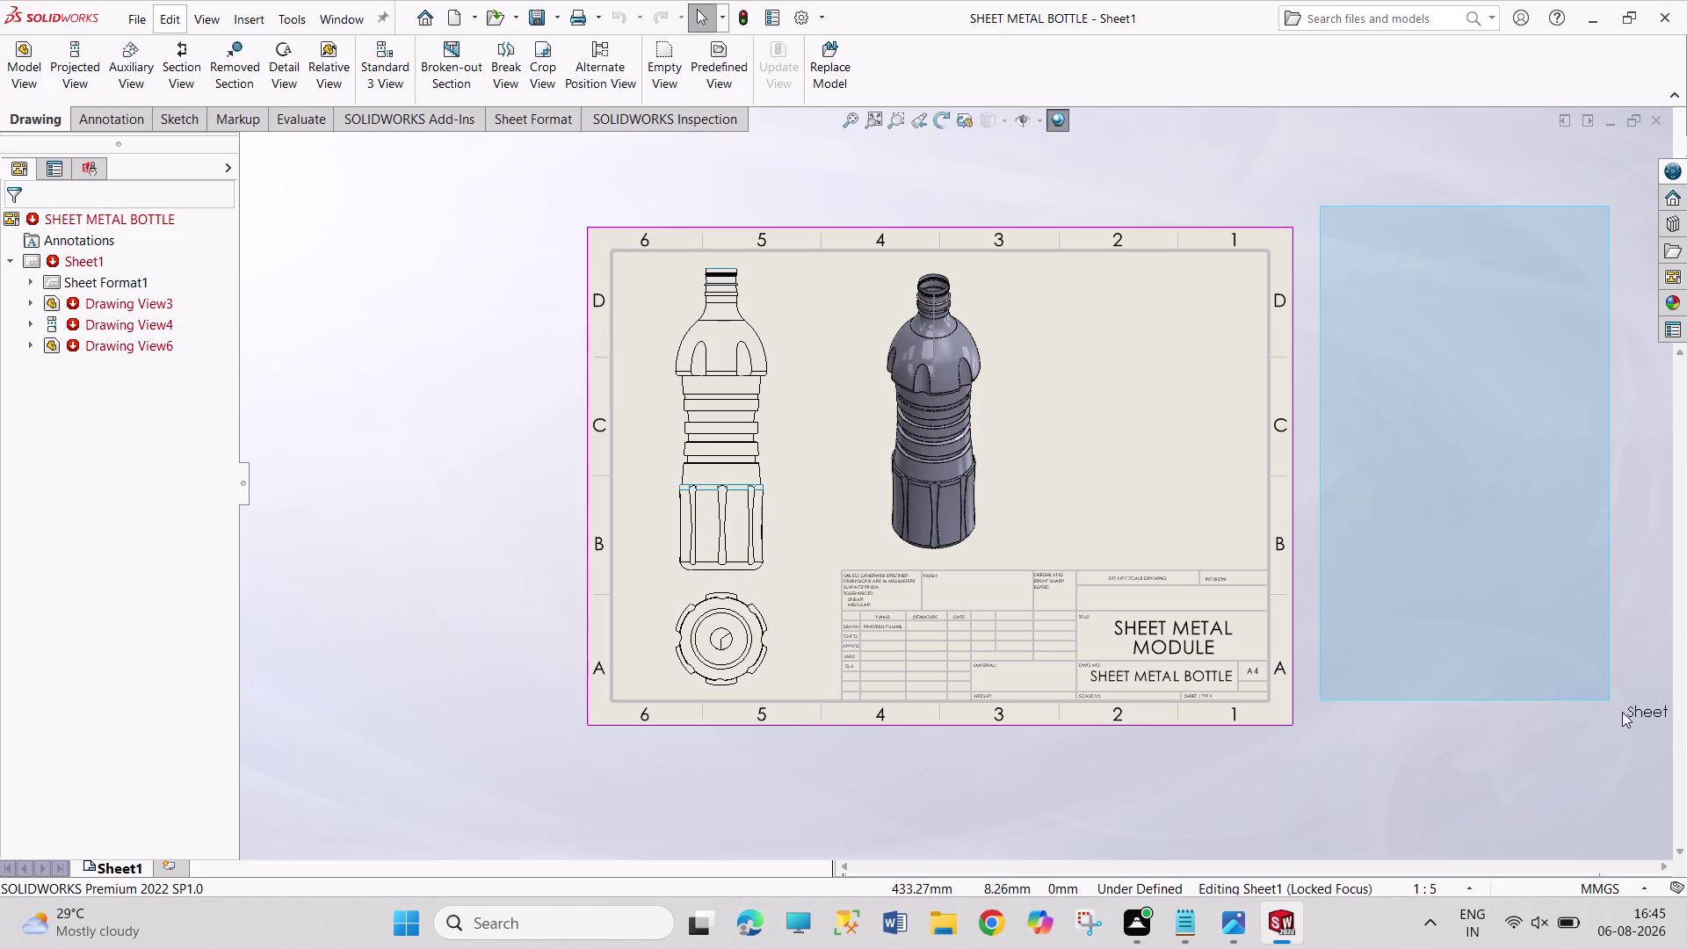
drag(1618, 708, 1502, 747)
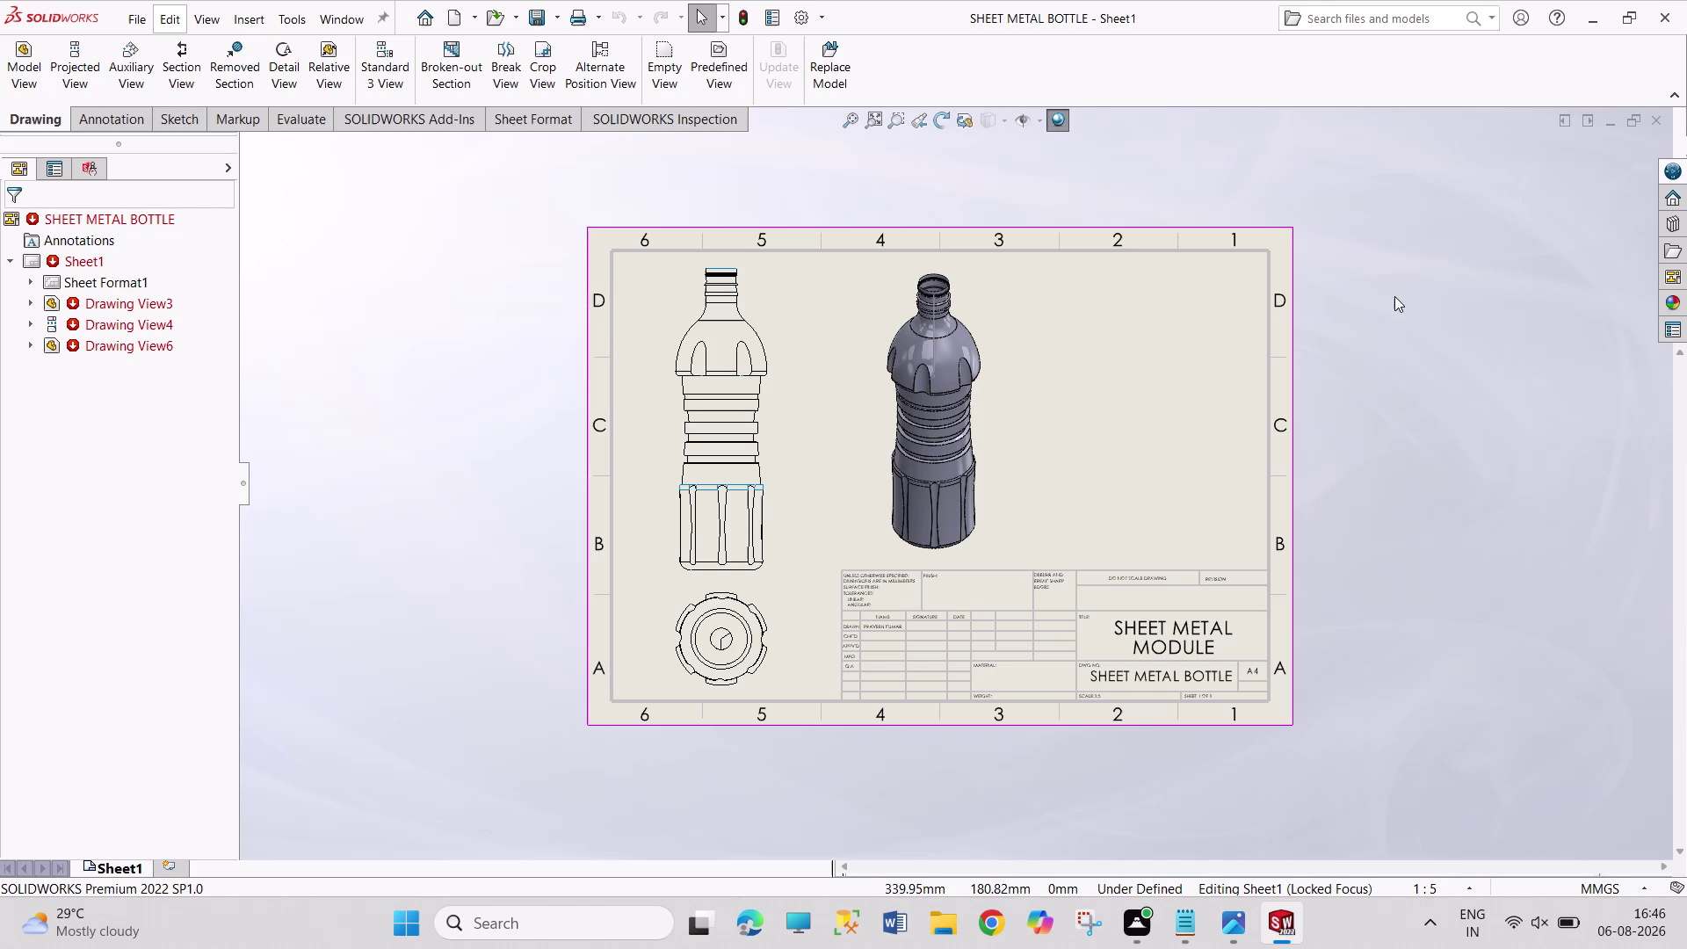
Drag Drawing View6, the shaded isometric view, right toward column 3 and confirm with OK.
drag(1327, 200, 1350, 543)
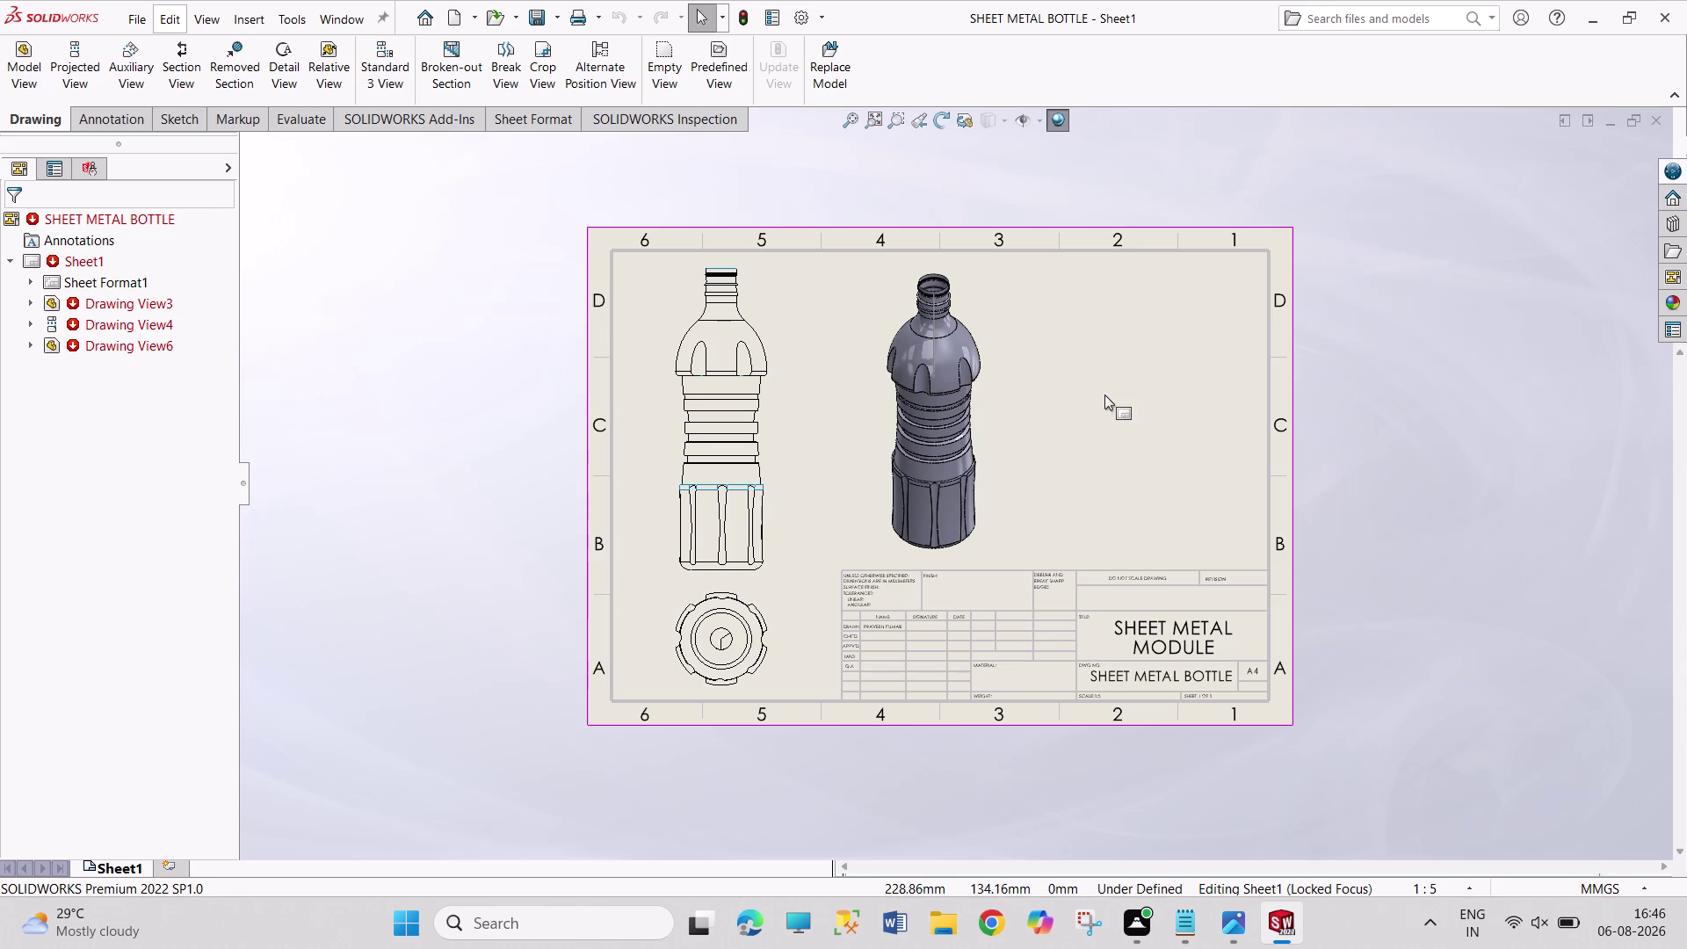
drag(1013, 469, 1028, 469)
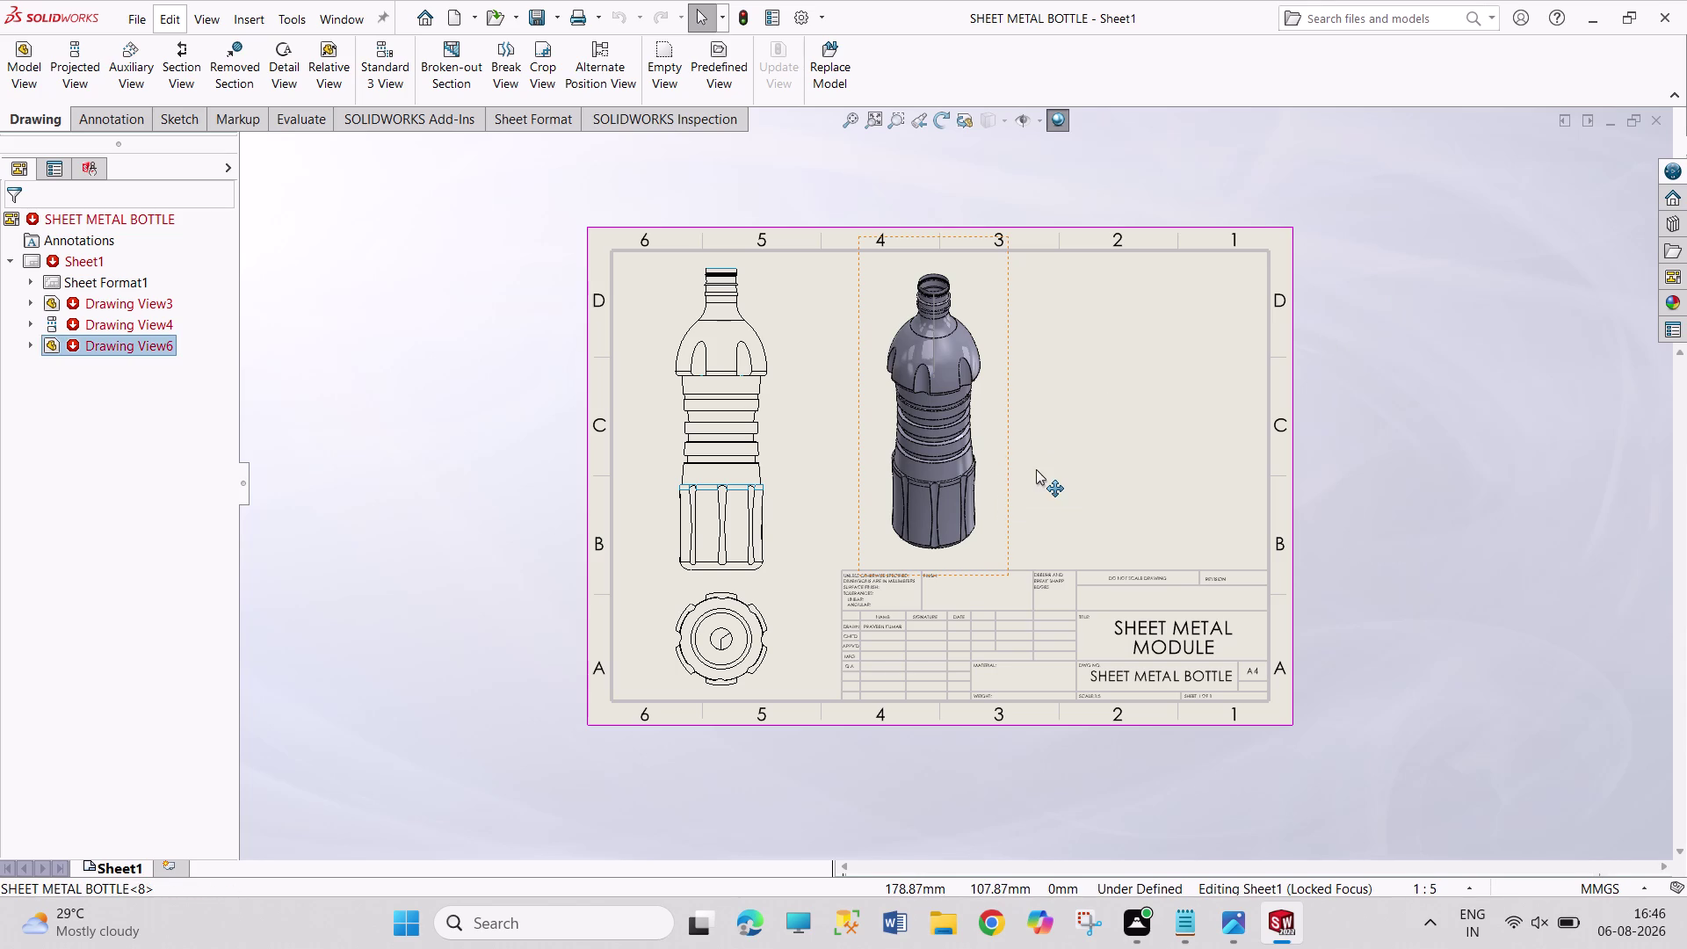
drag(1028, 469, 1096, 469)
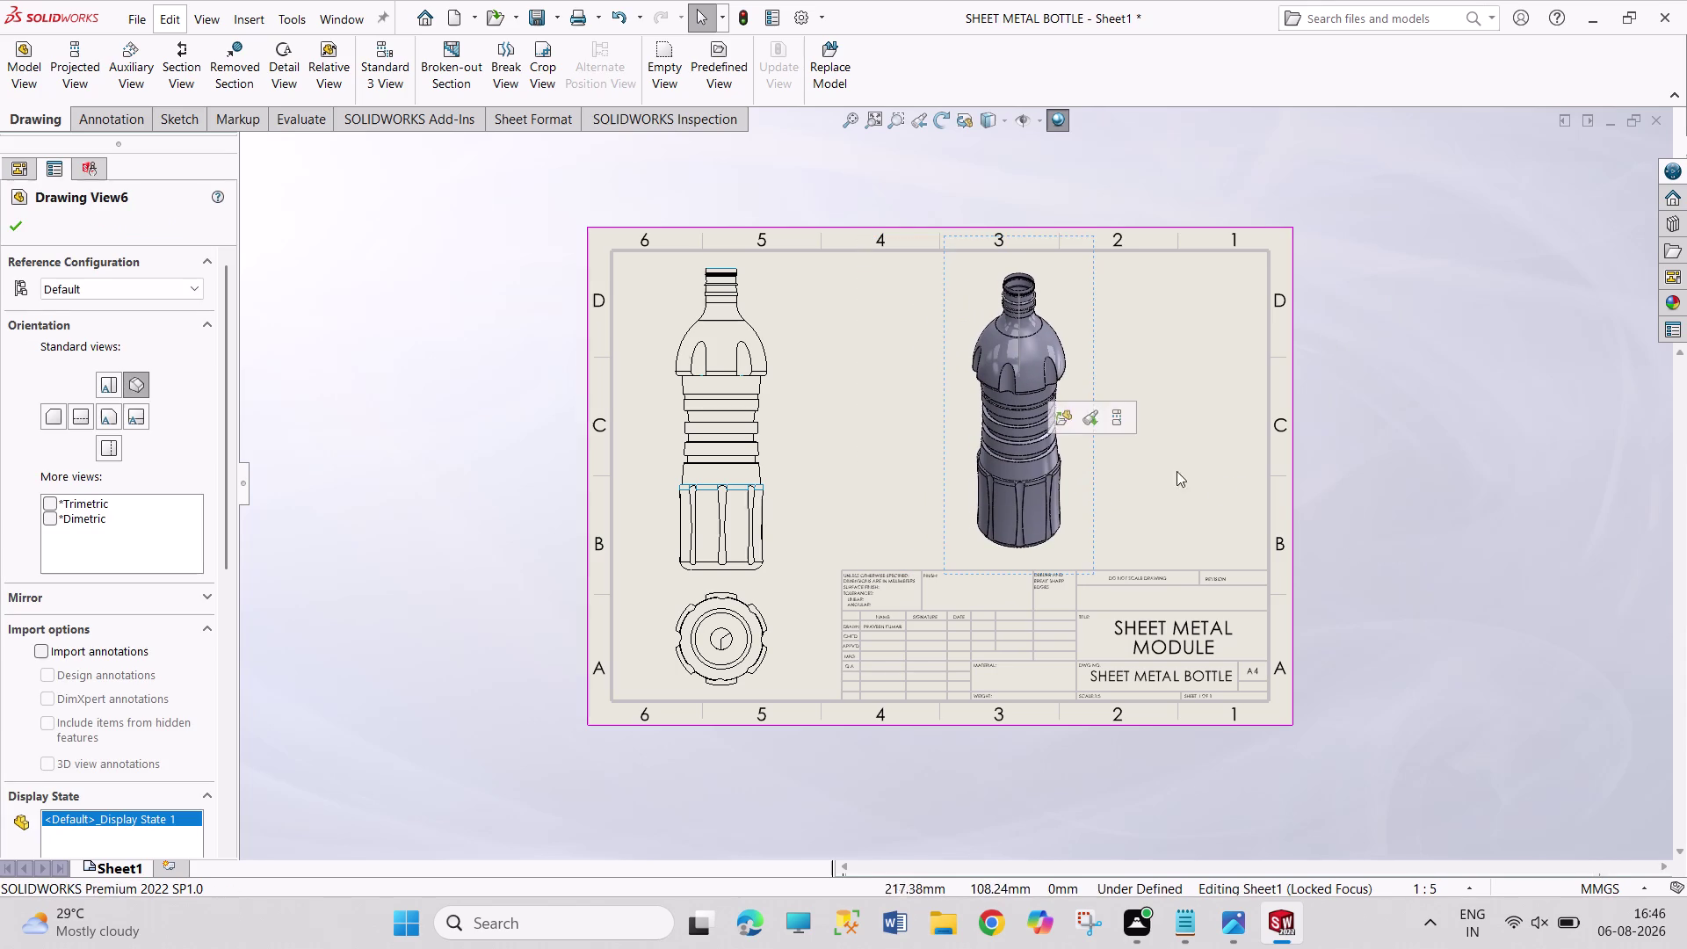
click(1370, 485)
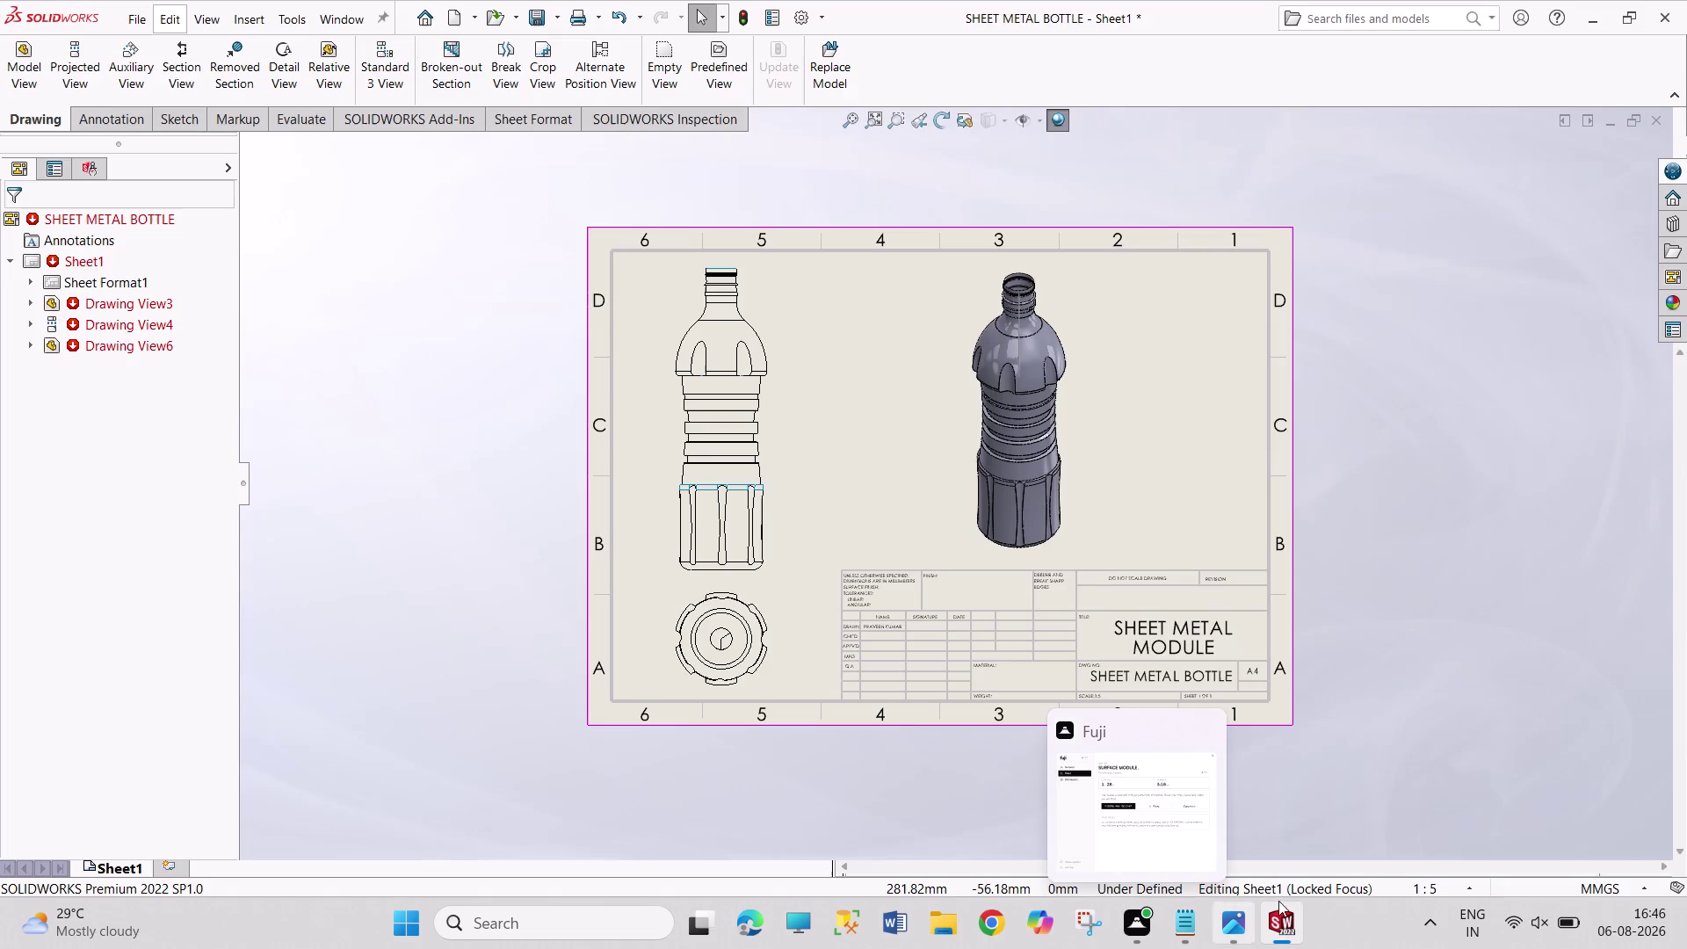
drag(1386, 774, 1456, 716)
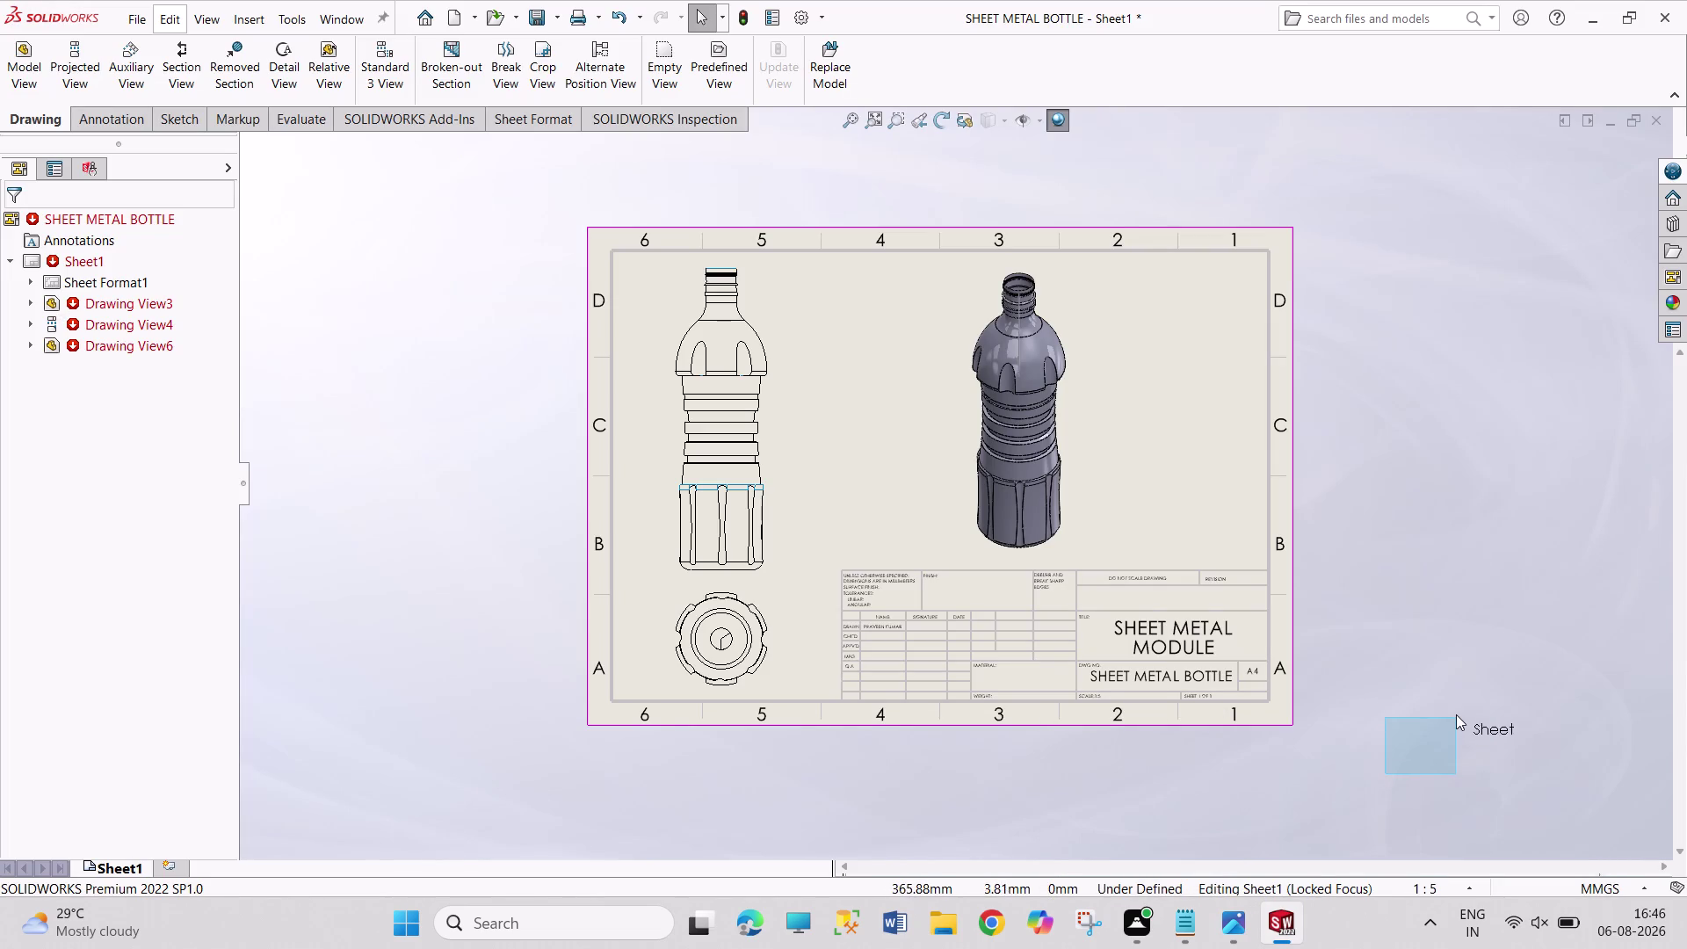
drag(1456, 716, 1407, 765)
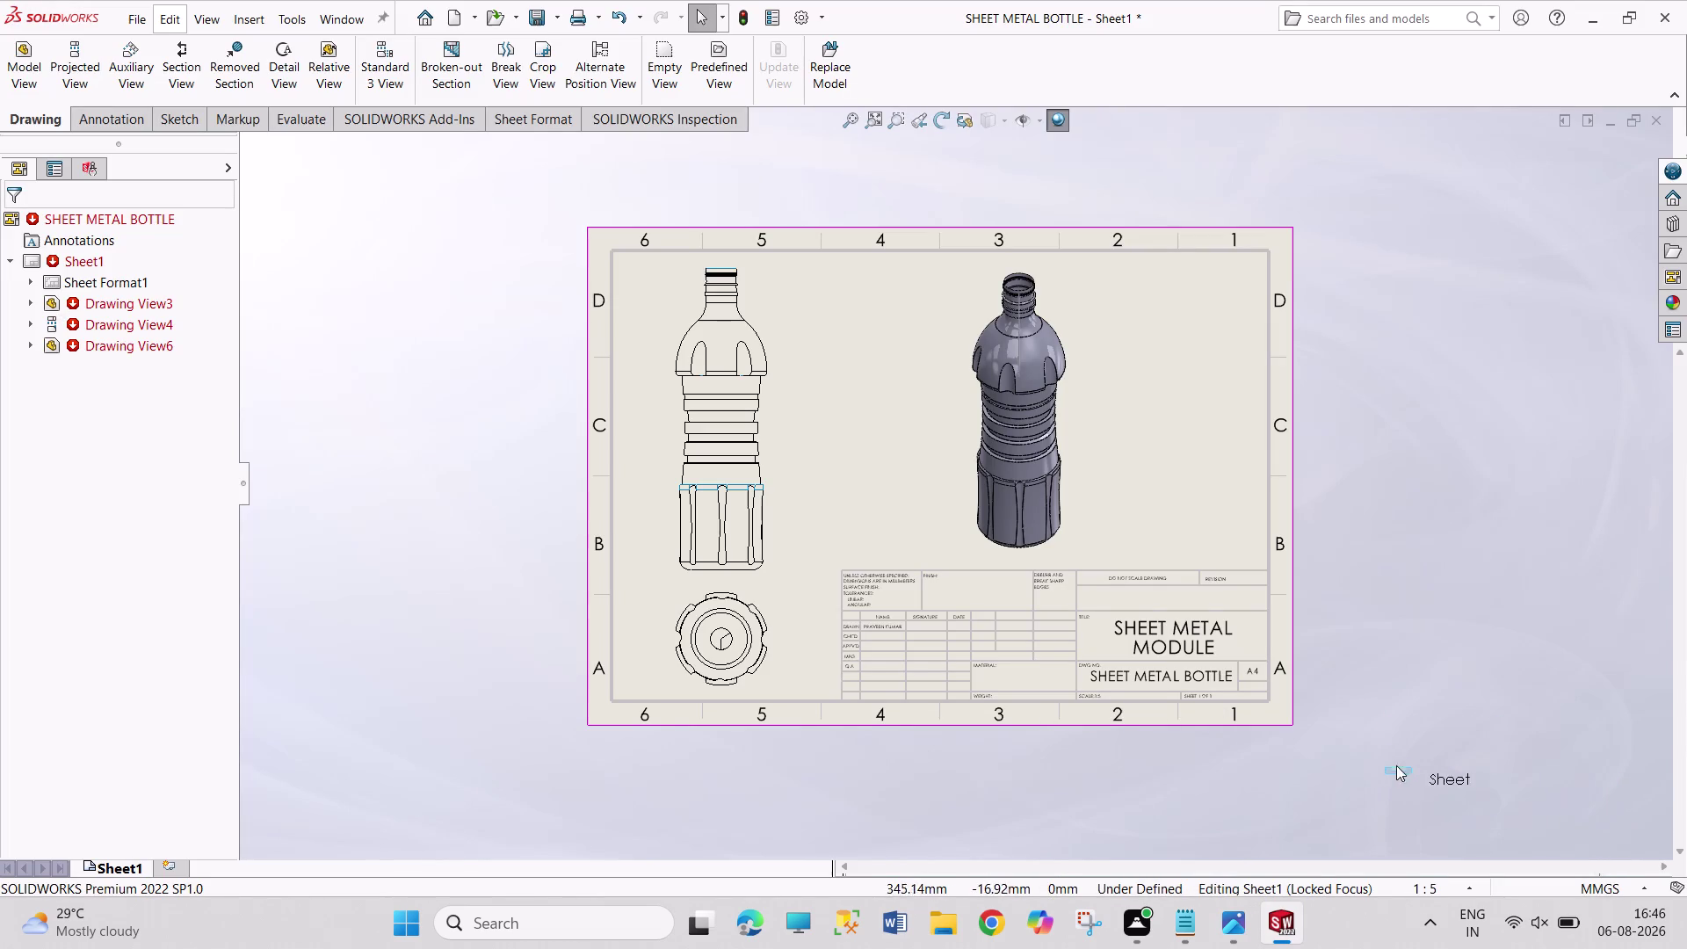
drag(1407, 765, 1526, 764)
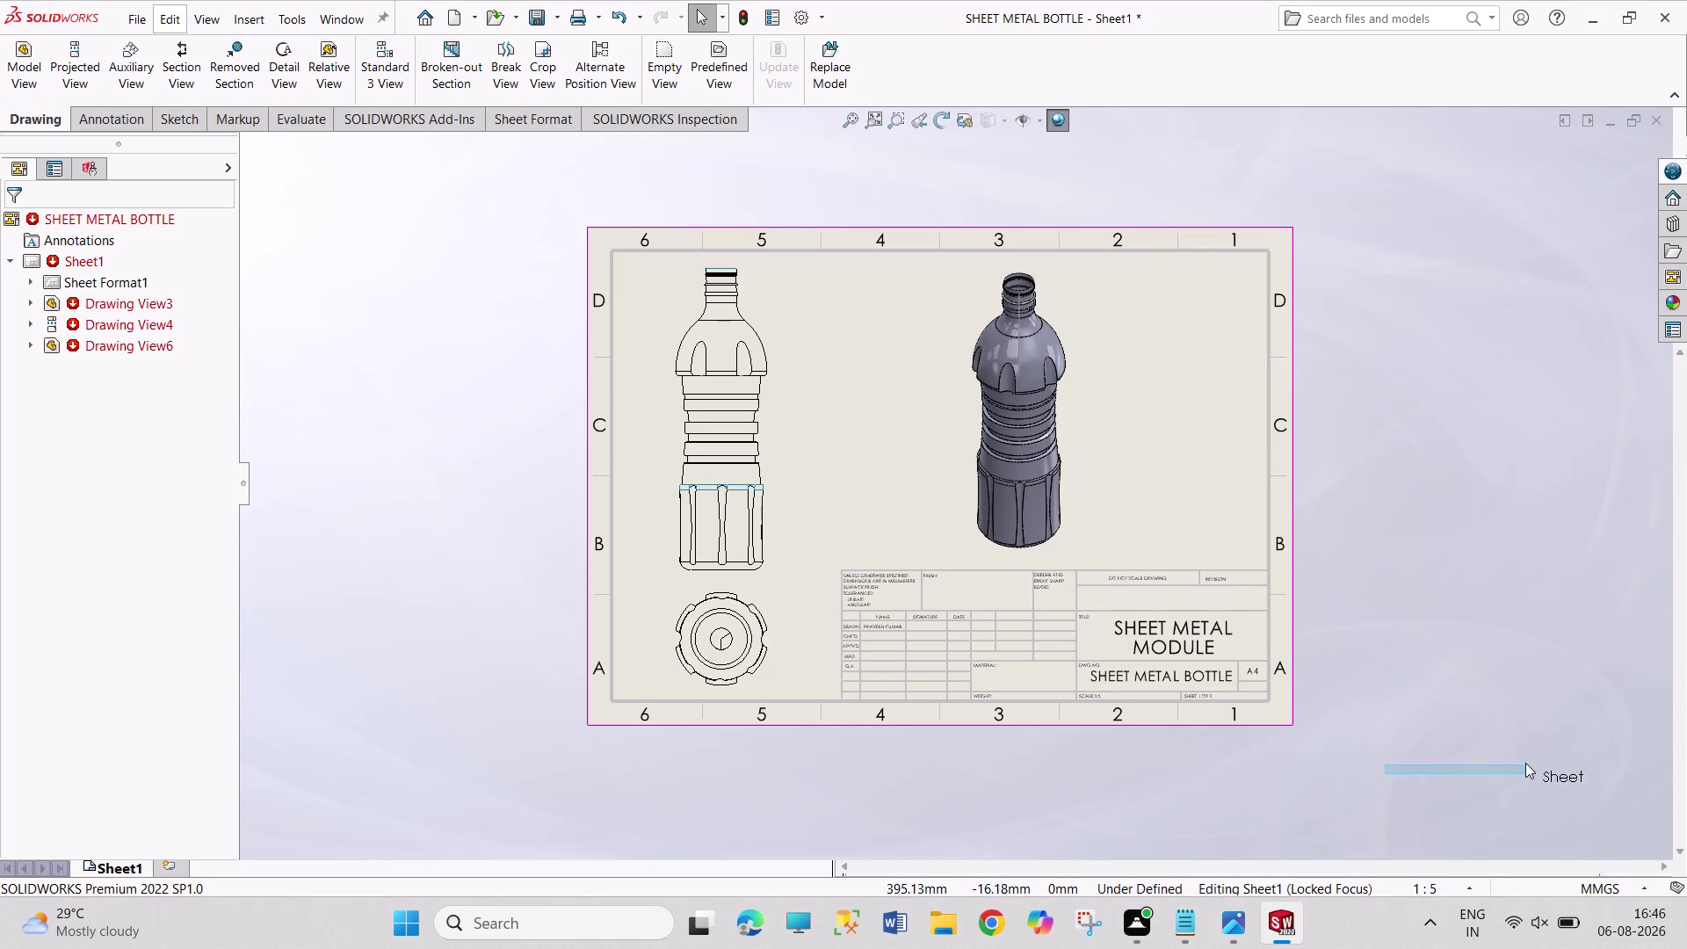
drag(1526, 764, 1277, 857)
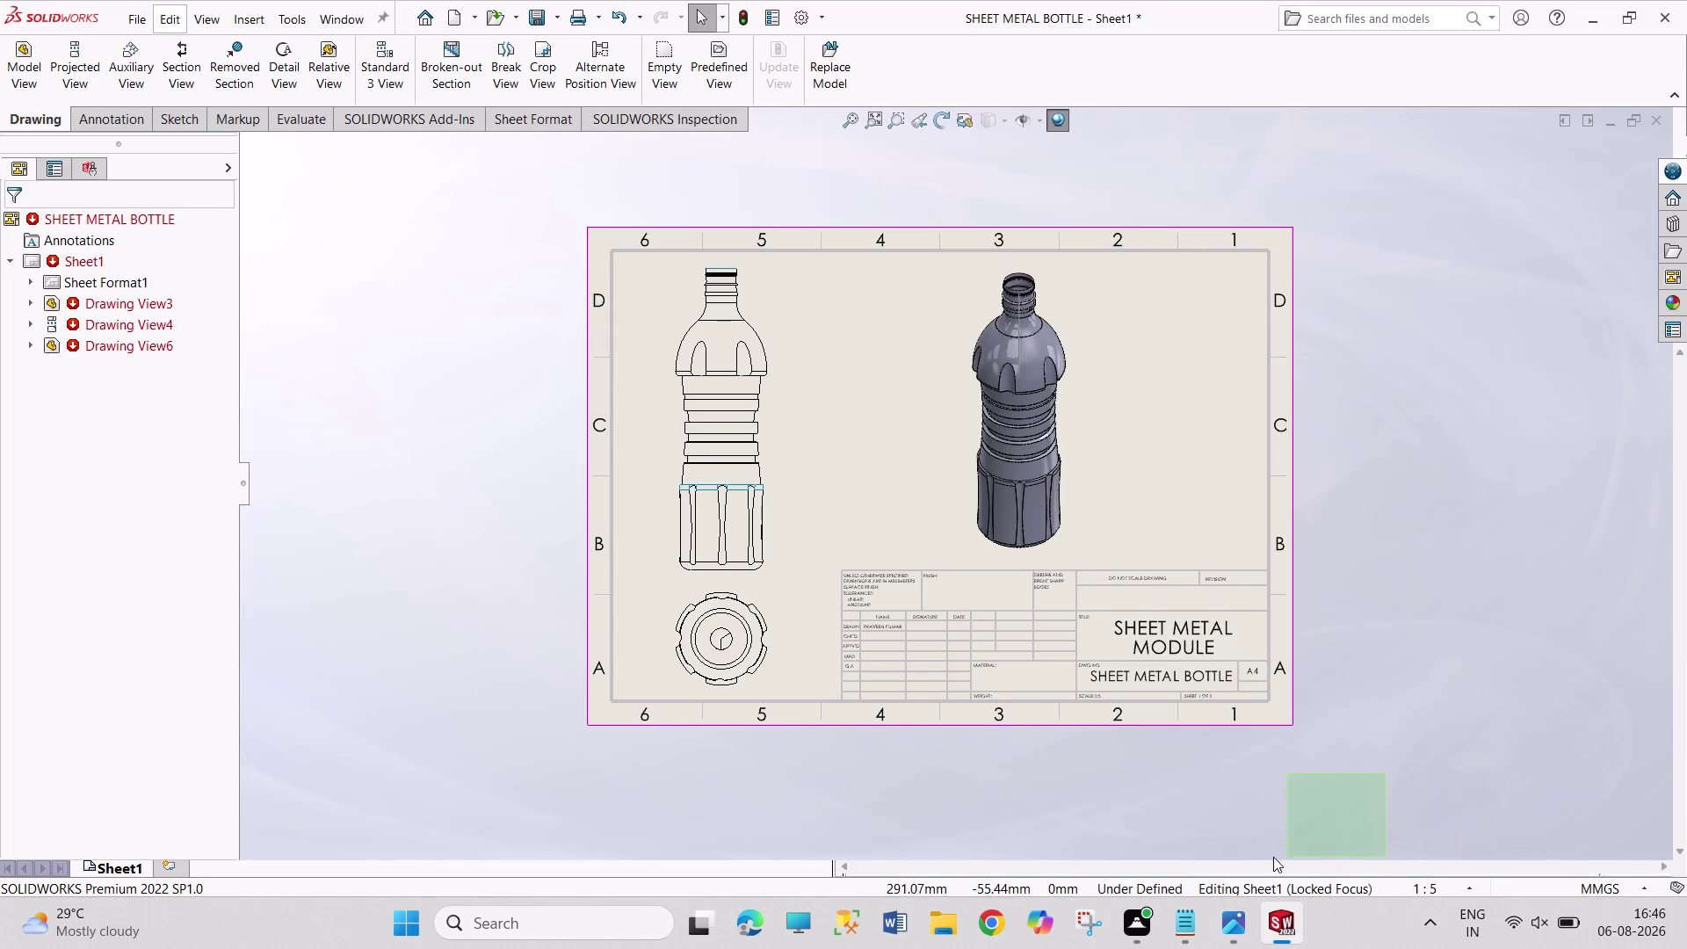
drag(1277, 857, 1498, 724)
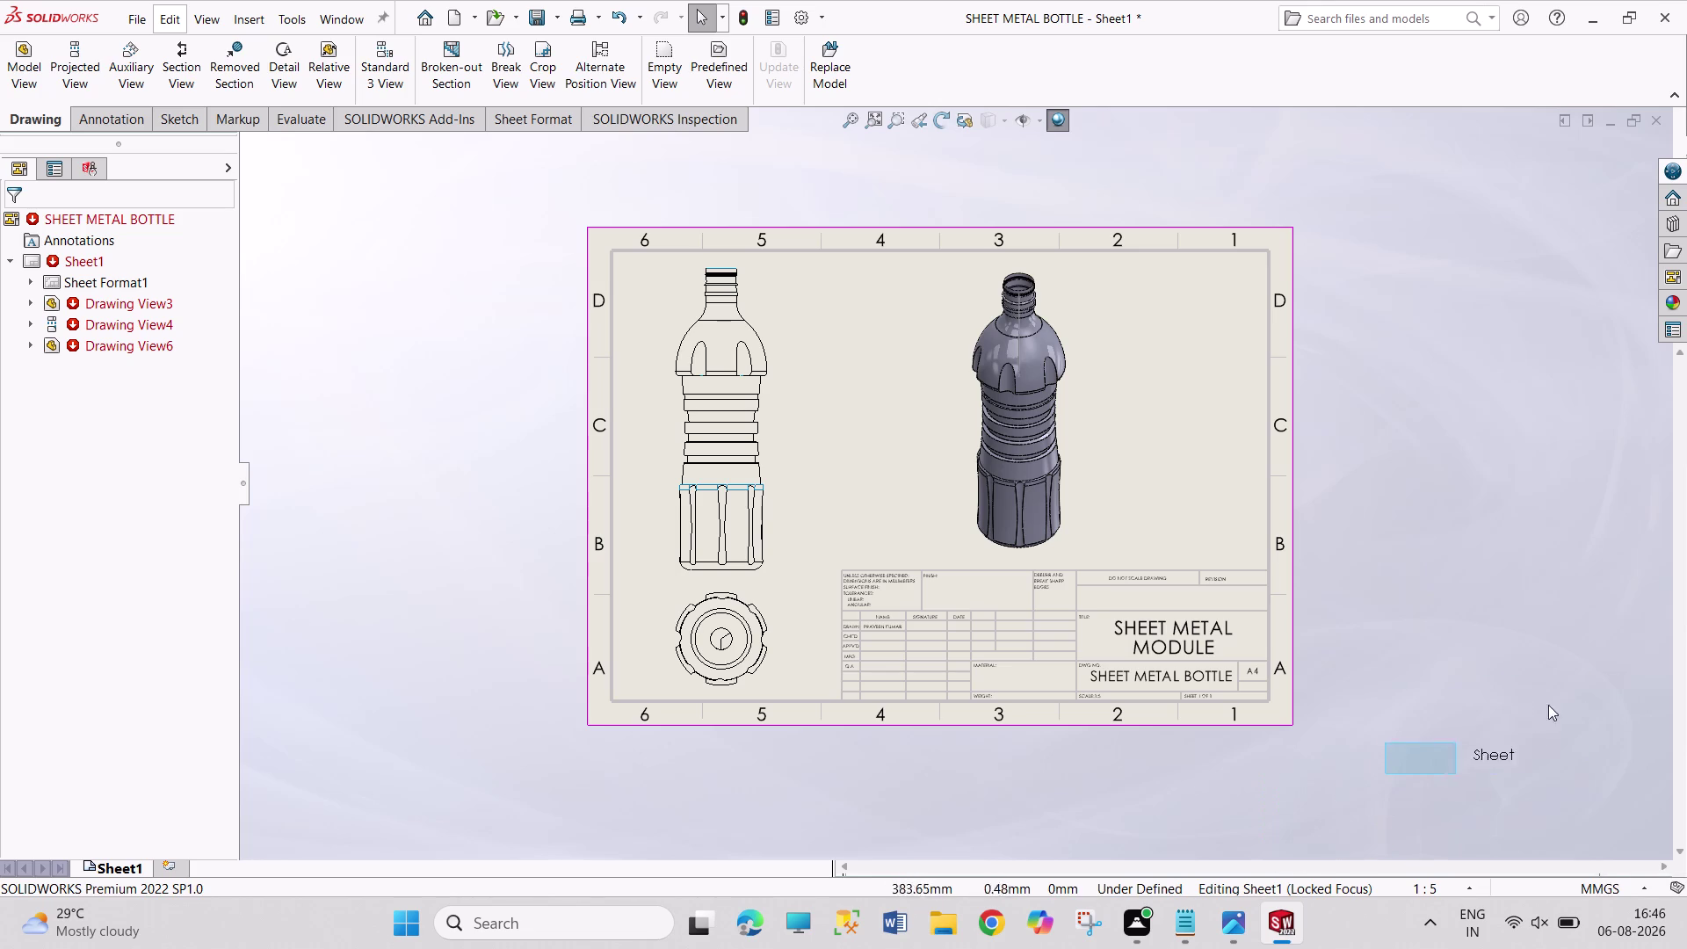
drag(1498, 724, 1404, 782)
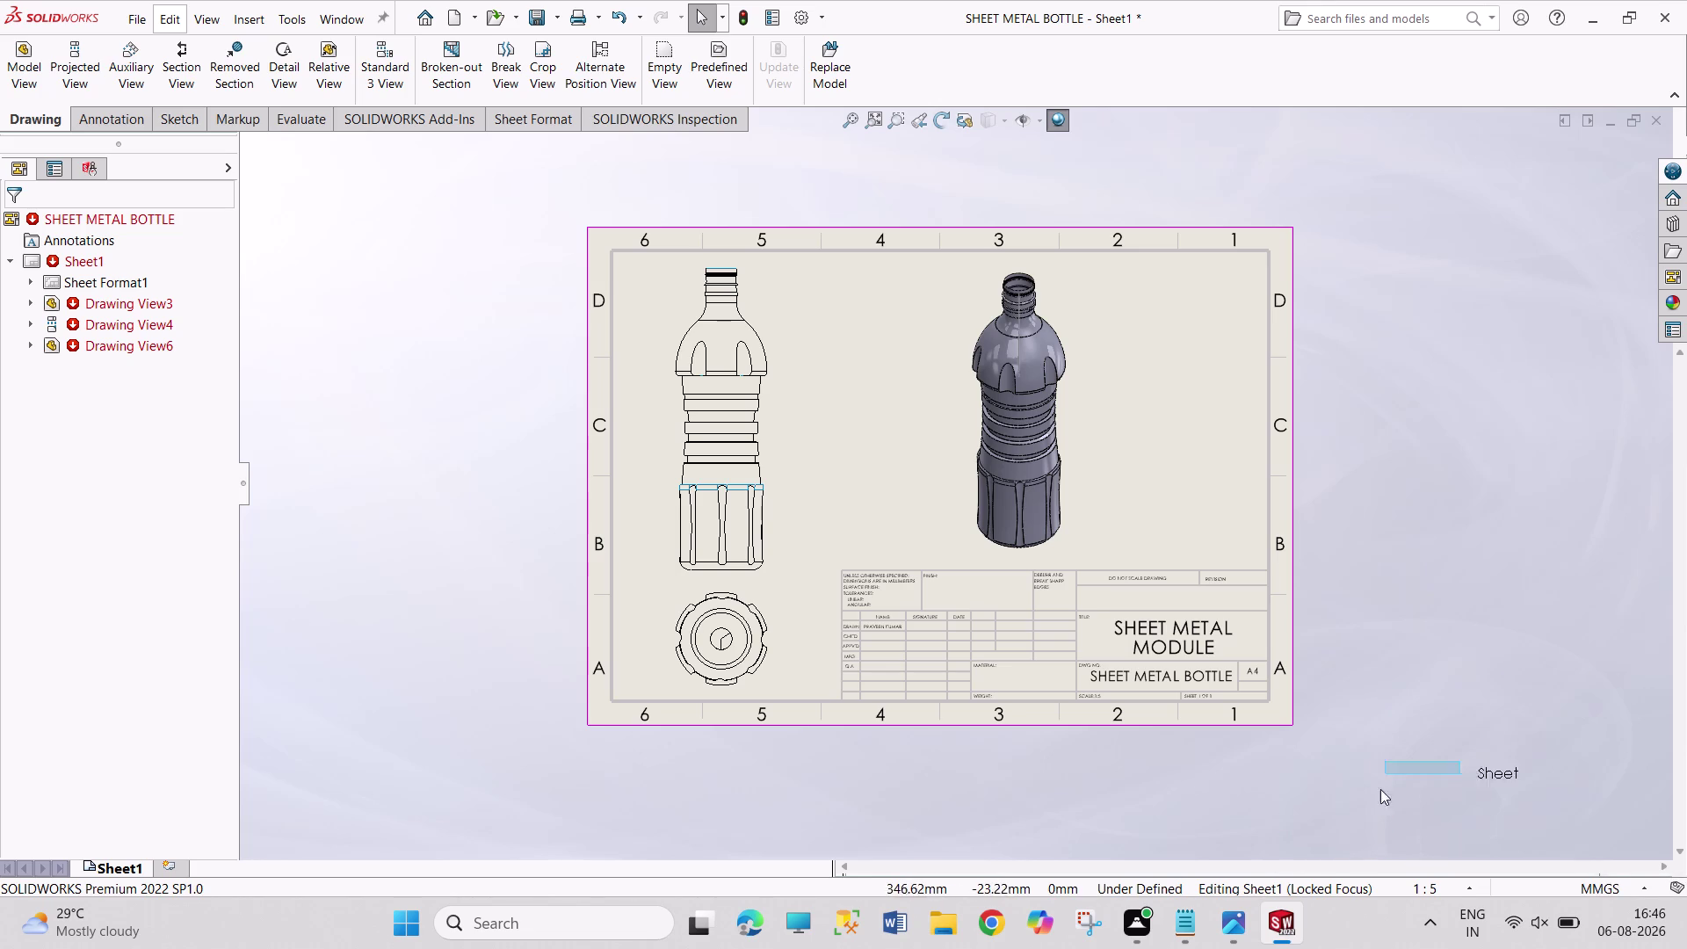
drag(1403, 783, 1396, 808)
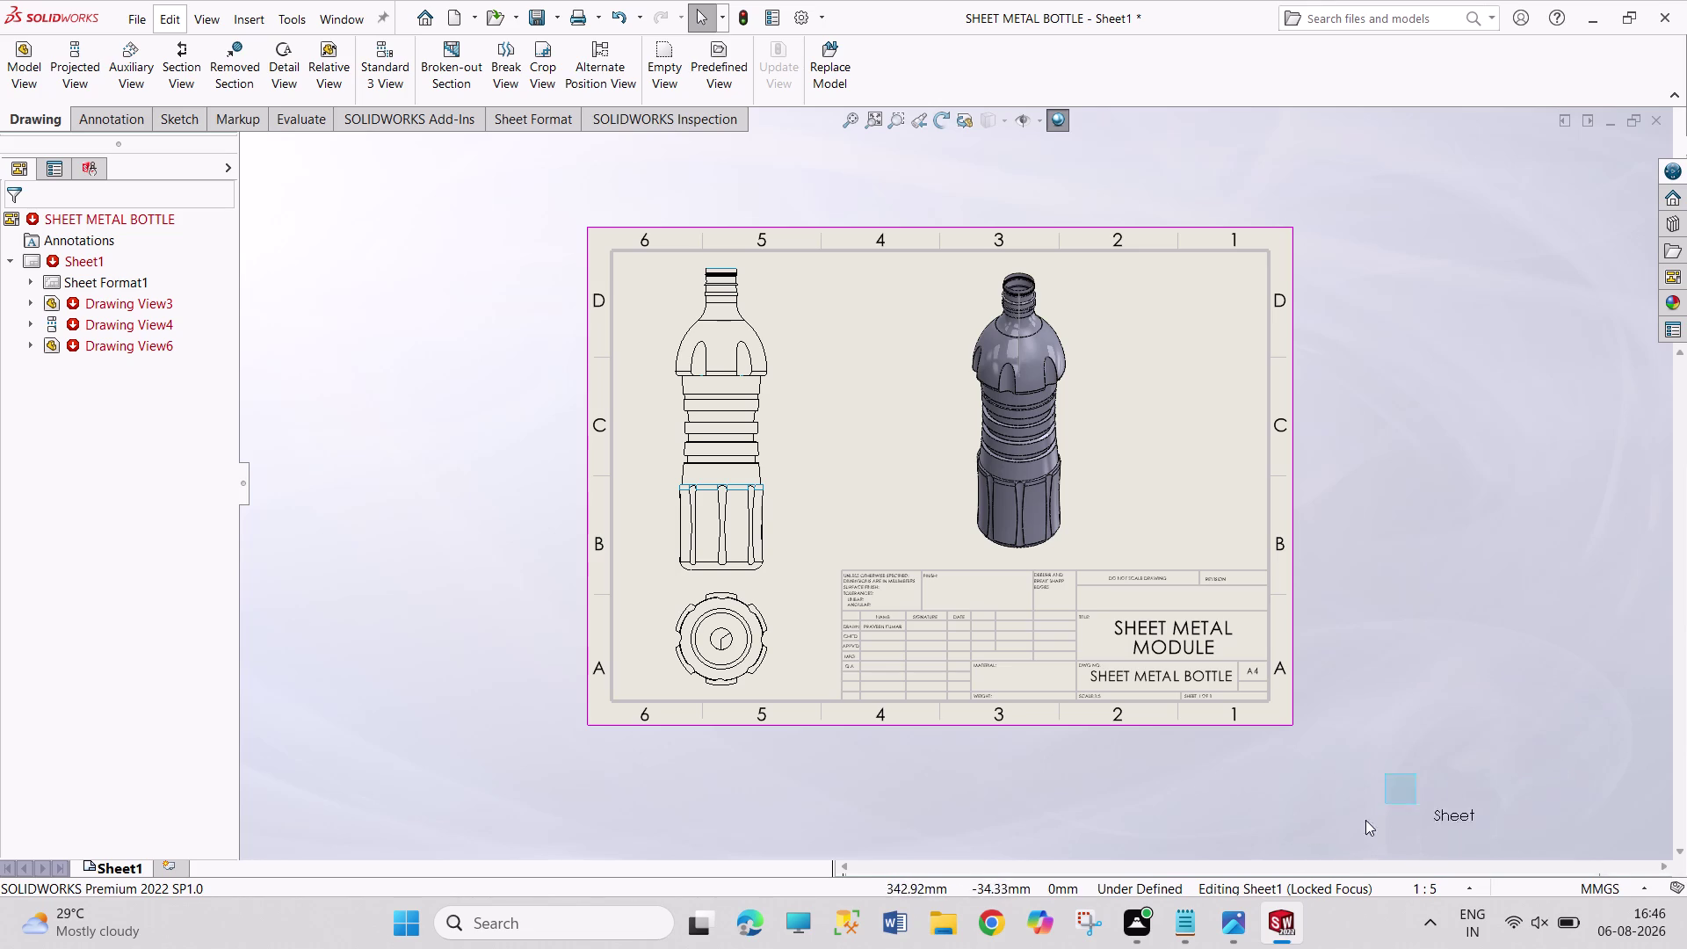
drag(1396, 808, 1411, 806)
drag(1410, 806, 1329, 832)
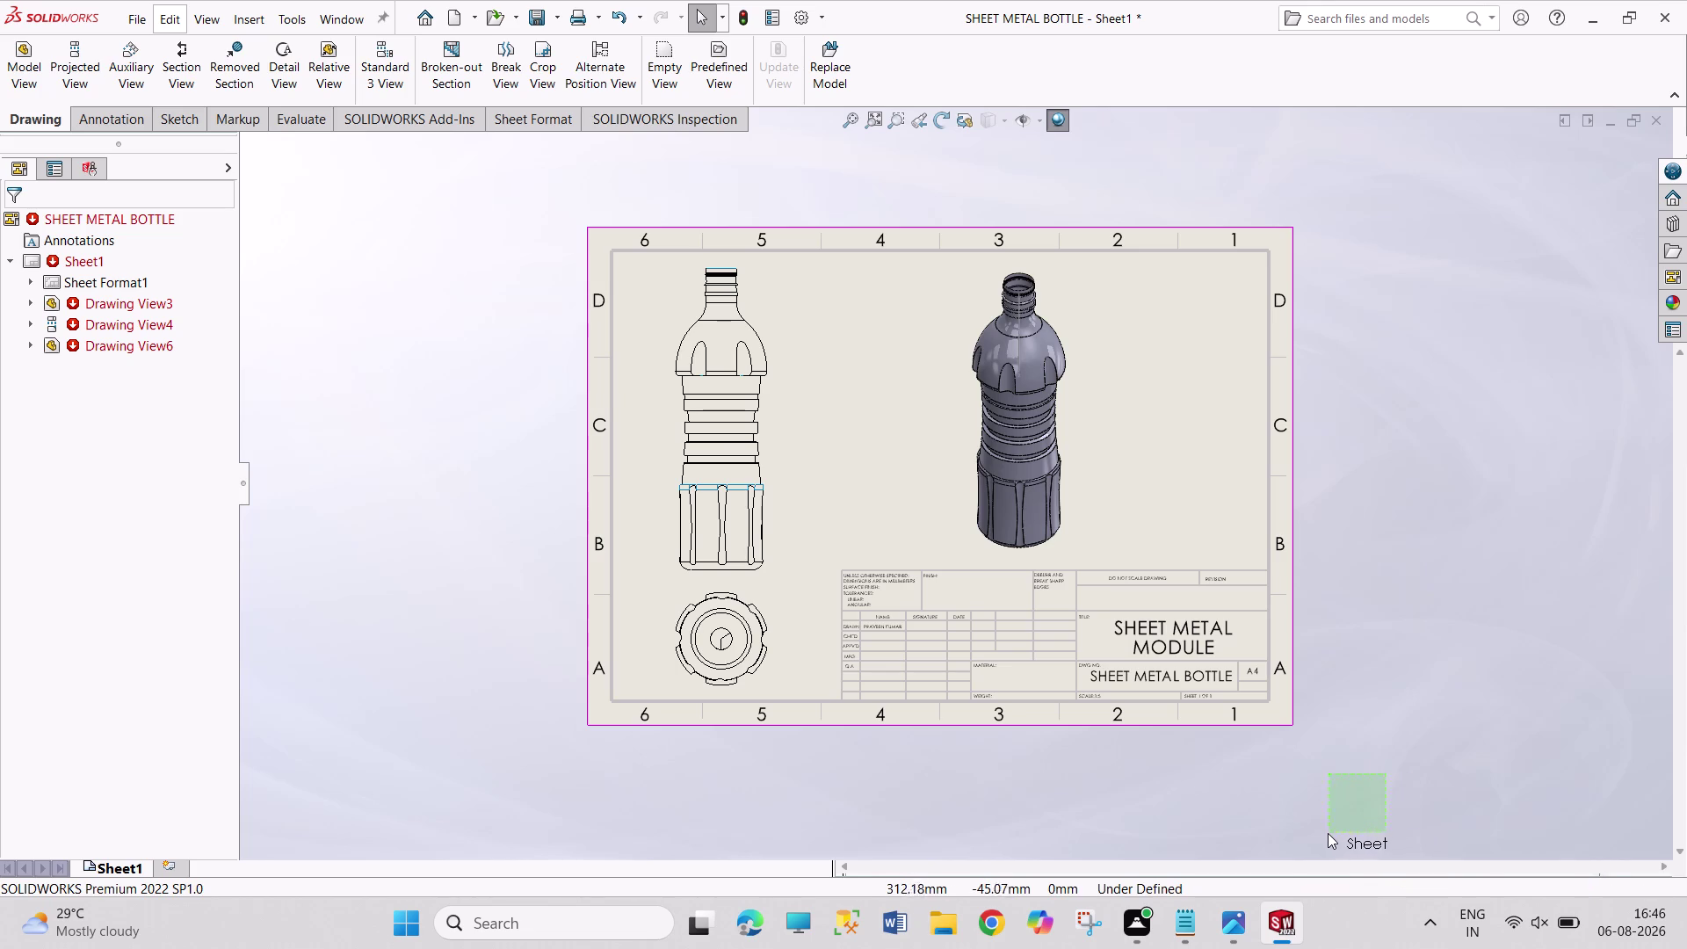
drag(1328, 832, 1324, 833)
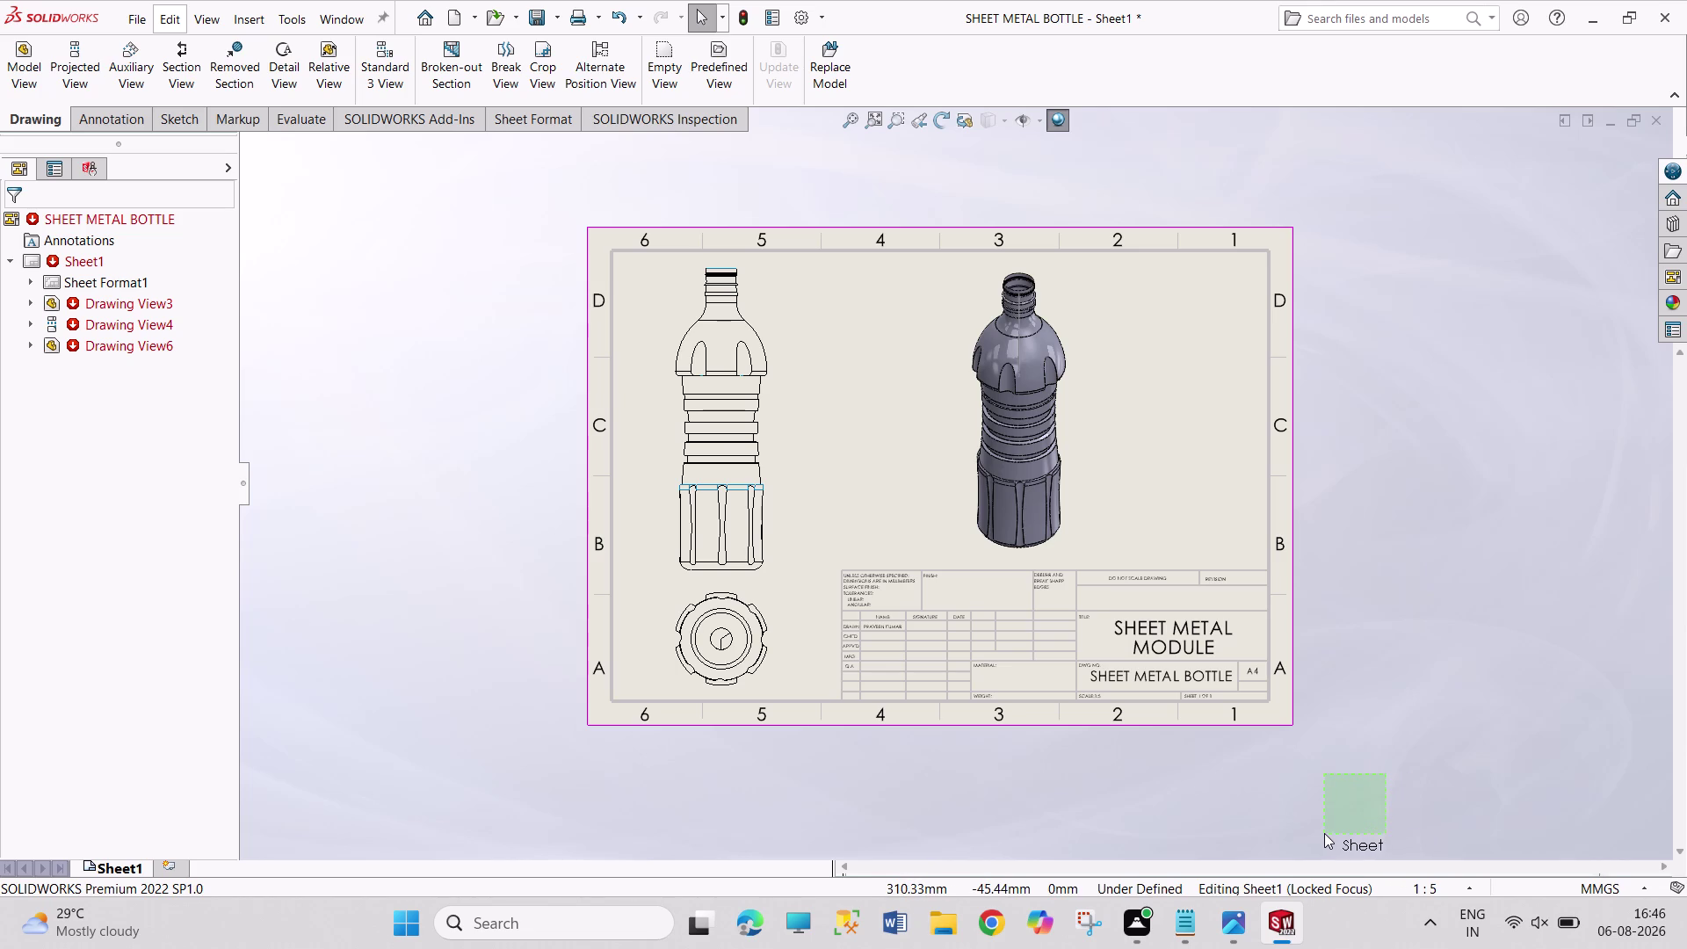
drag(1324, 833, 1141, 854)
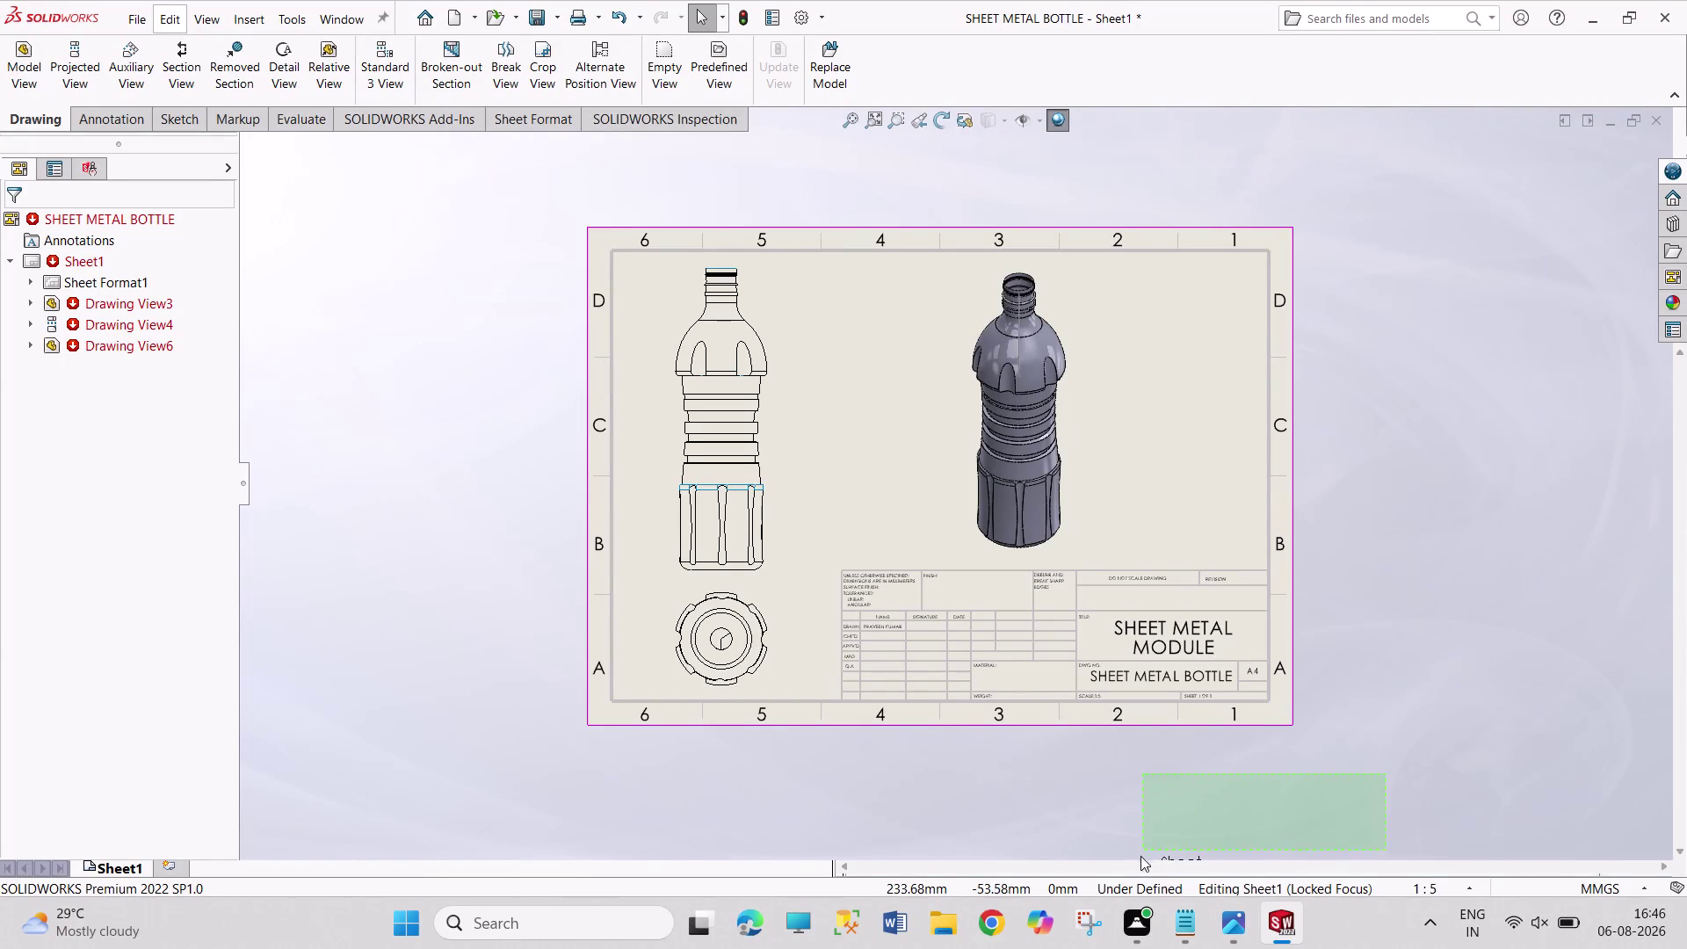
drag(1140, 854, 1362, 740)
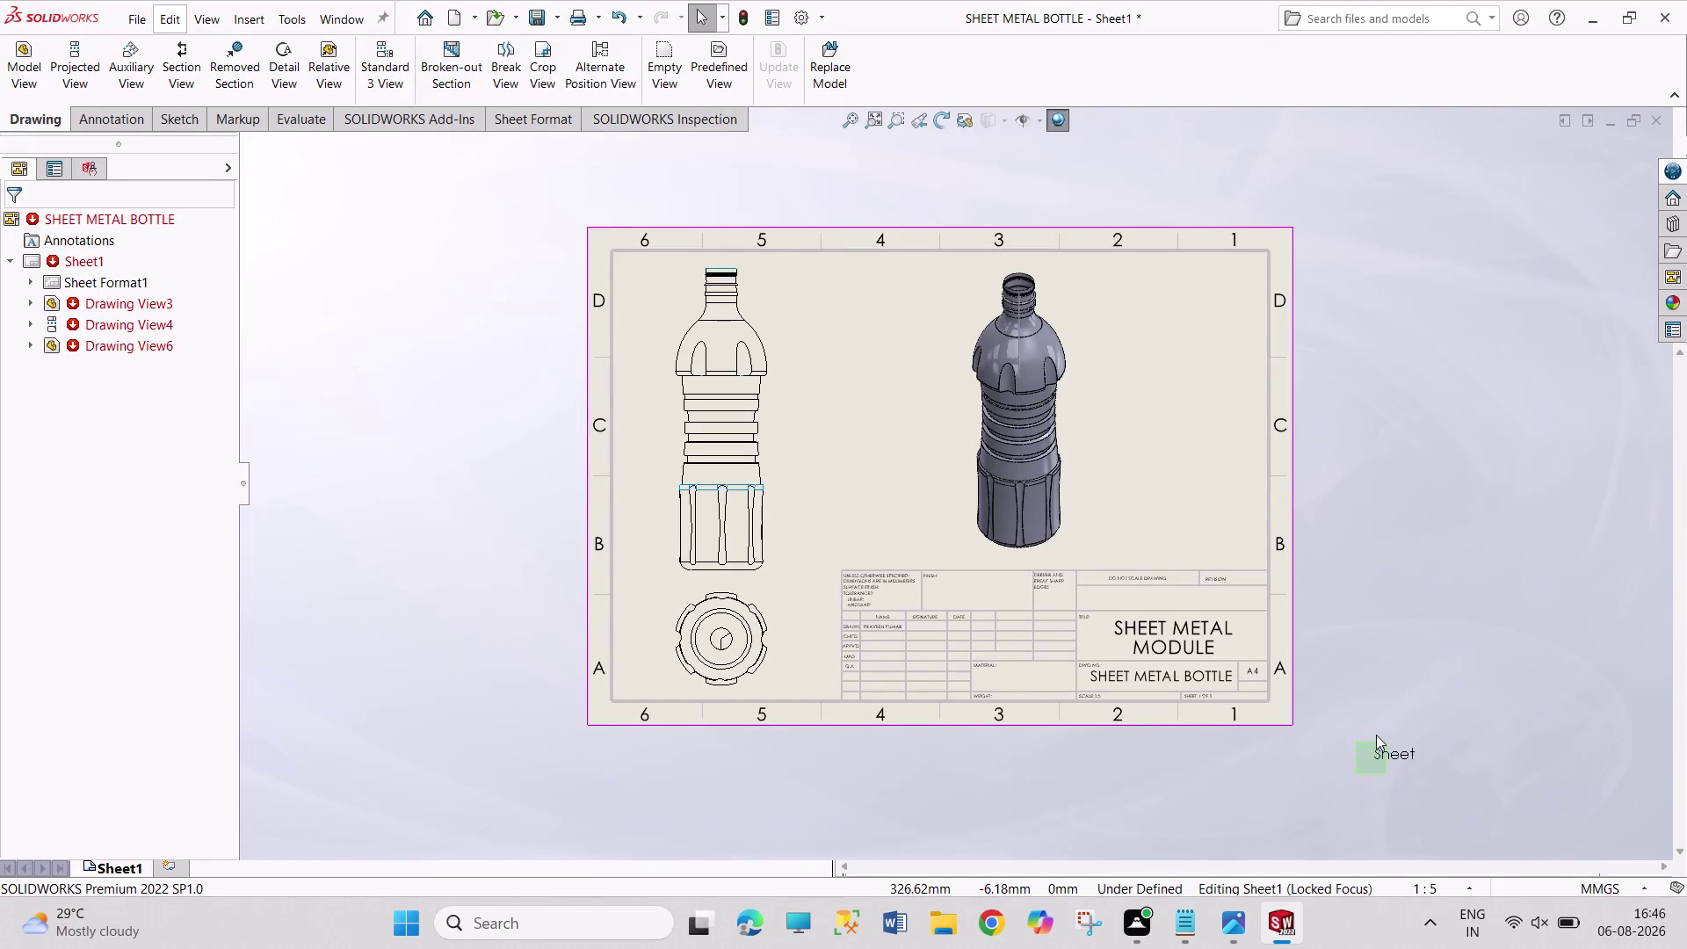
drag(1362, 740, 1469, 709)
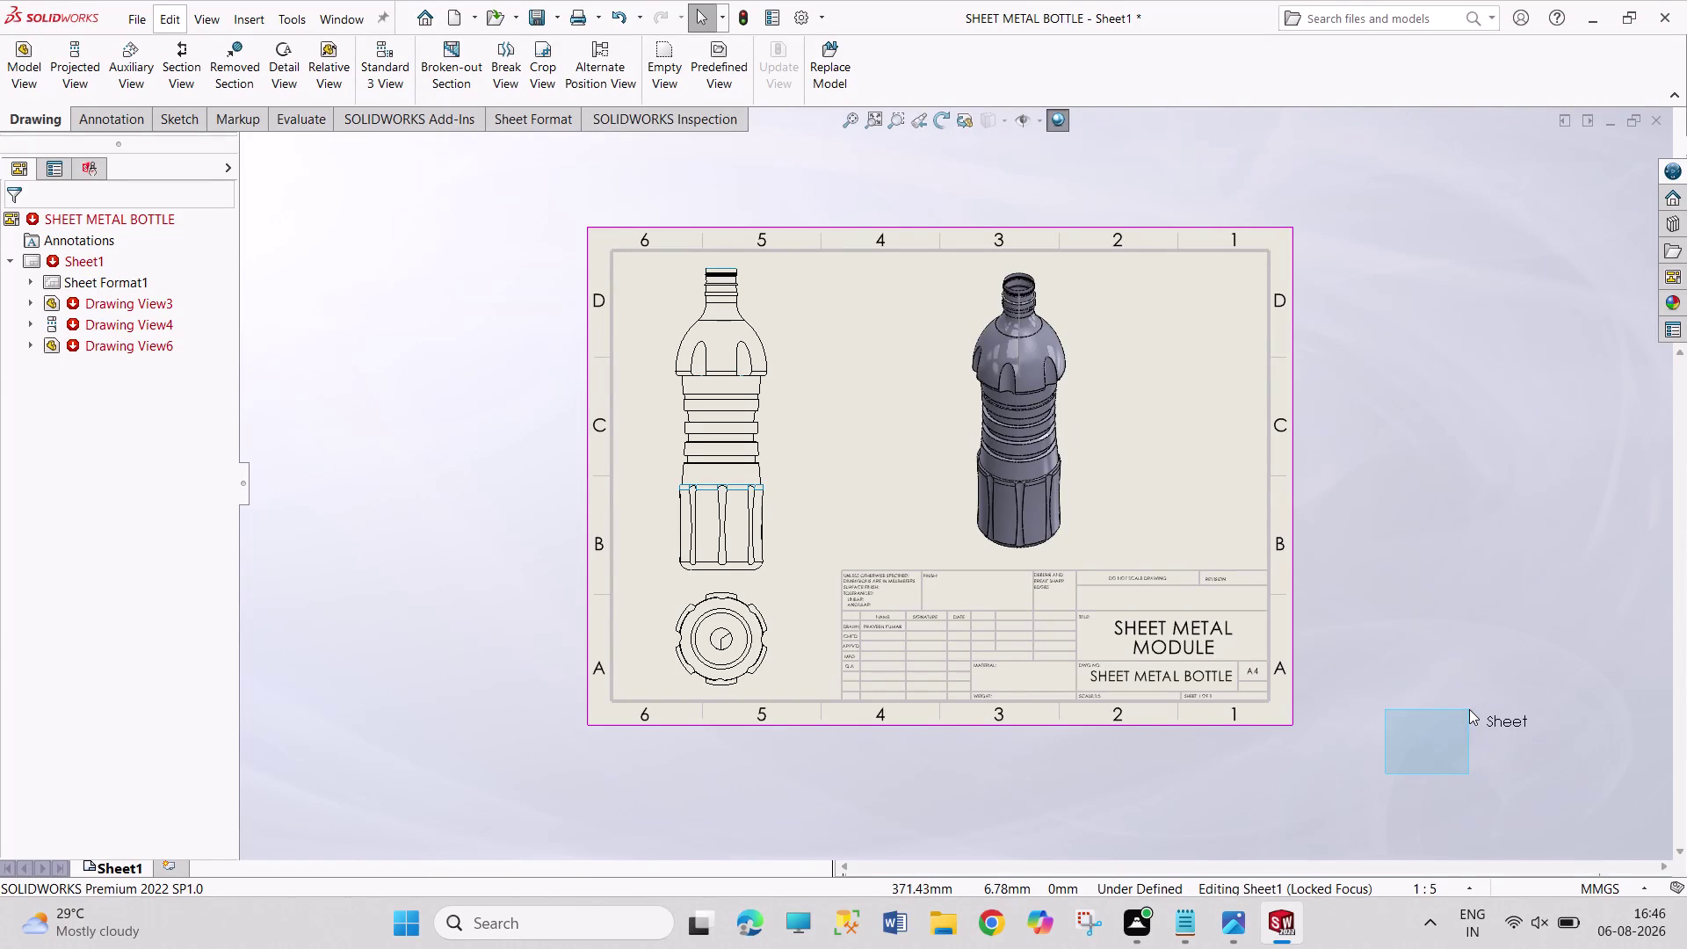
drag(1470, 709, 1463, 699)
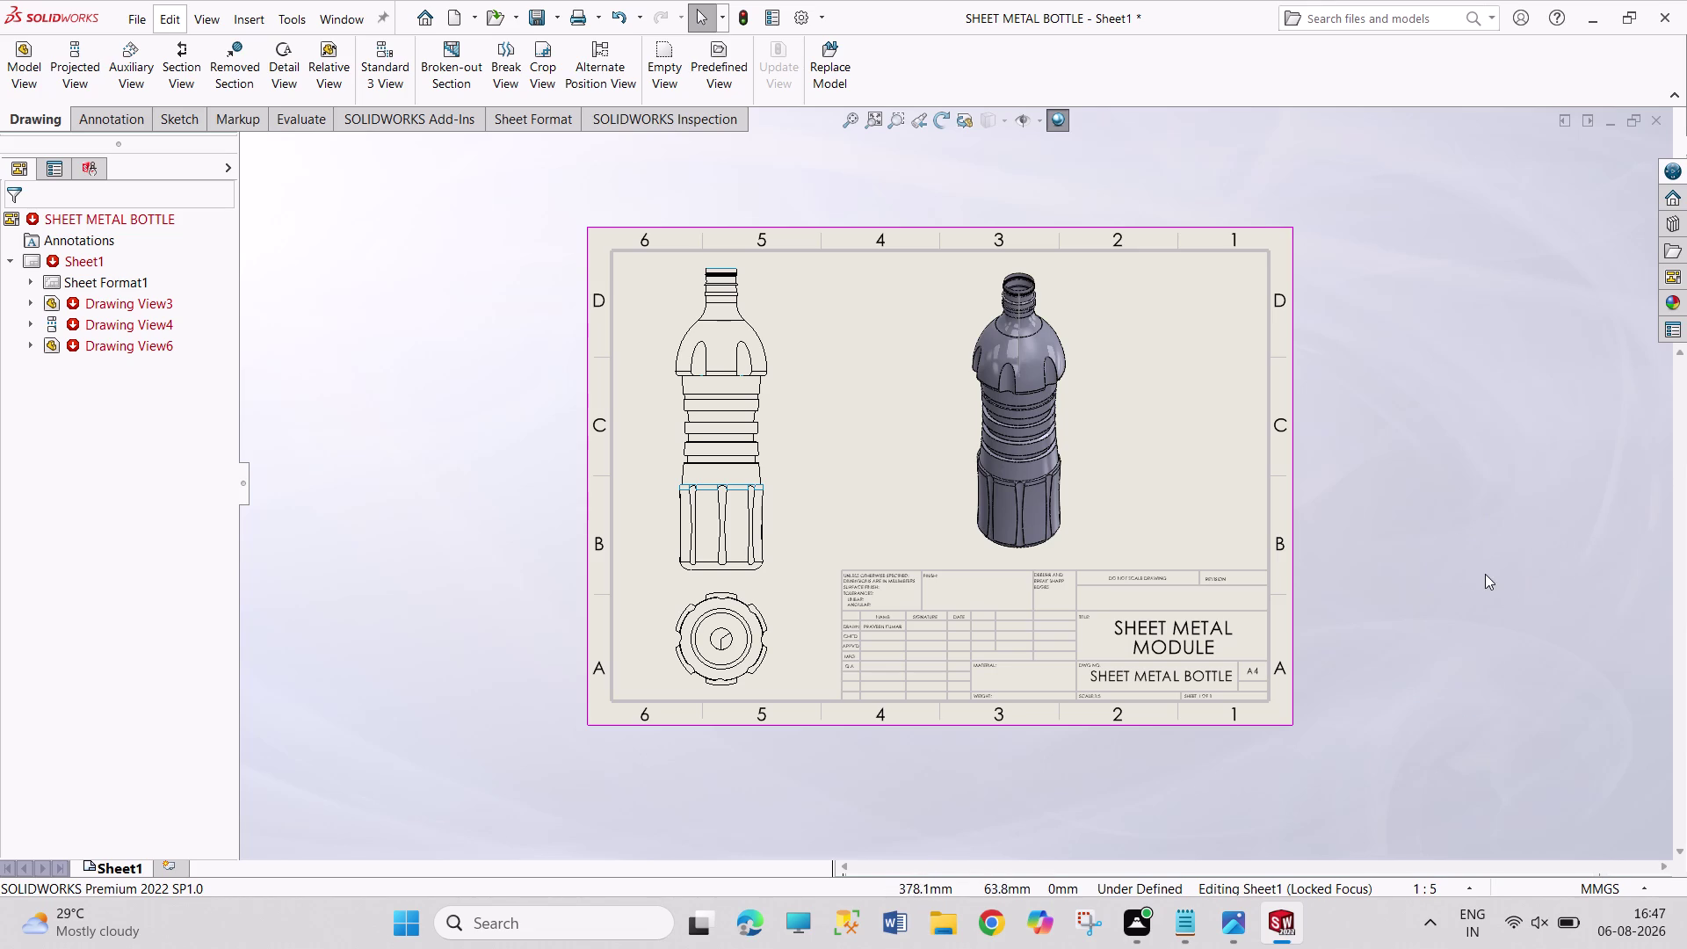
drag(1375, 184, 1375, 411)
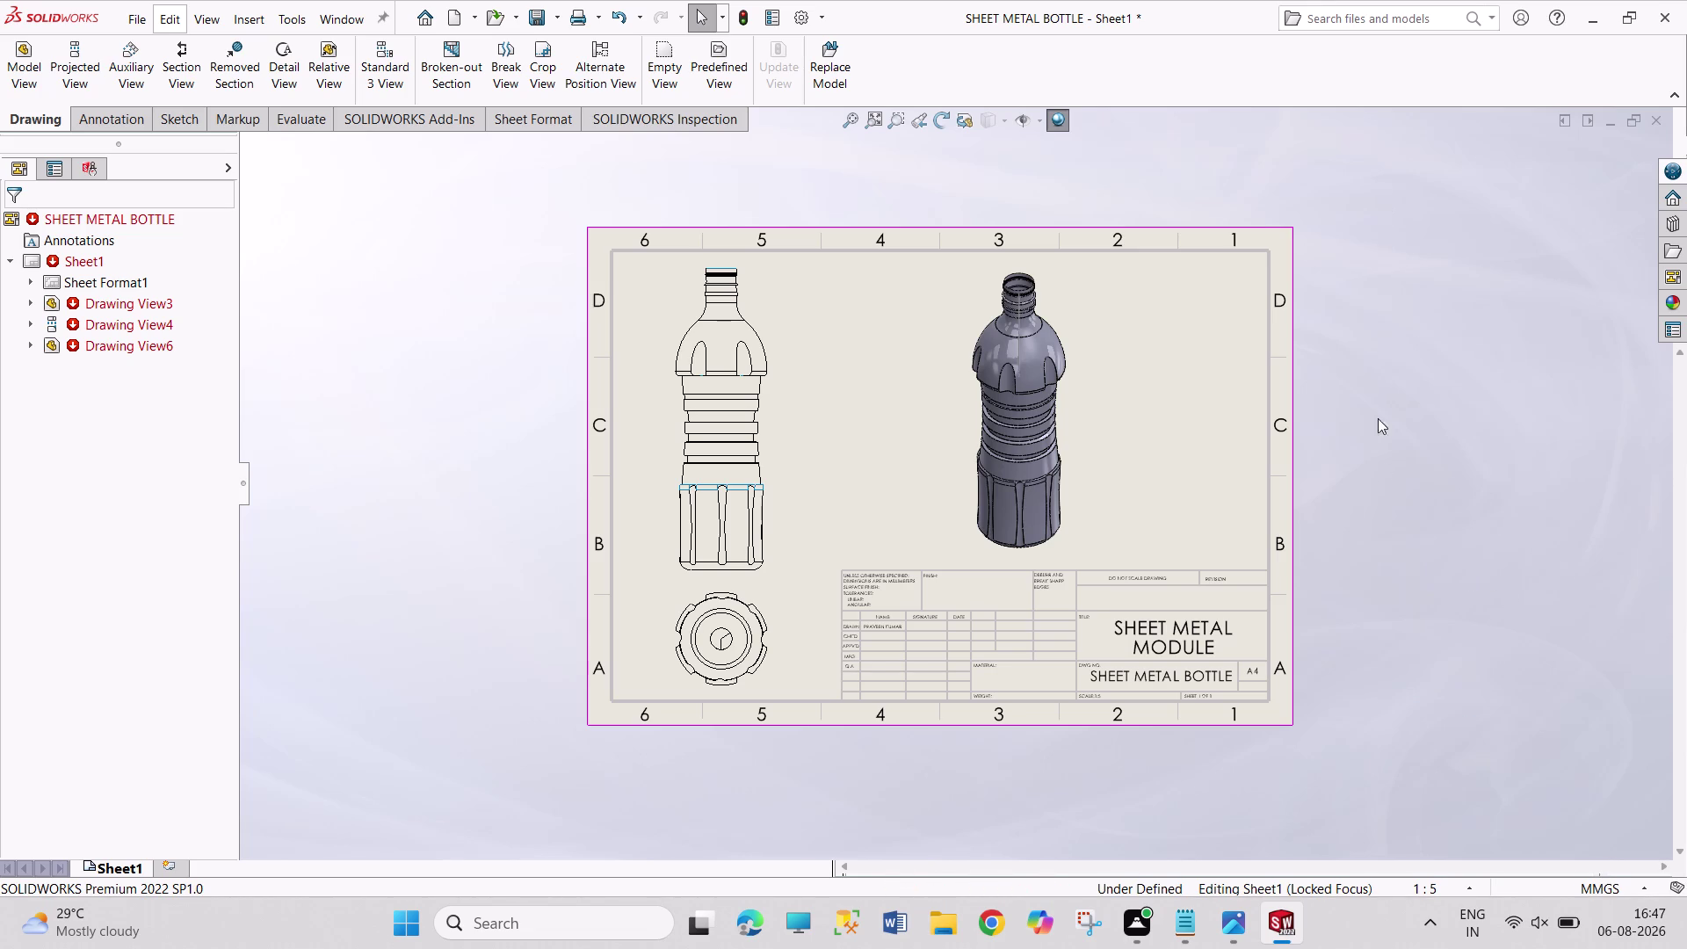
drag(1375, 411, 1401, 735)
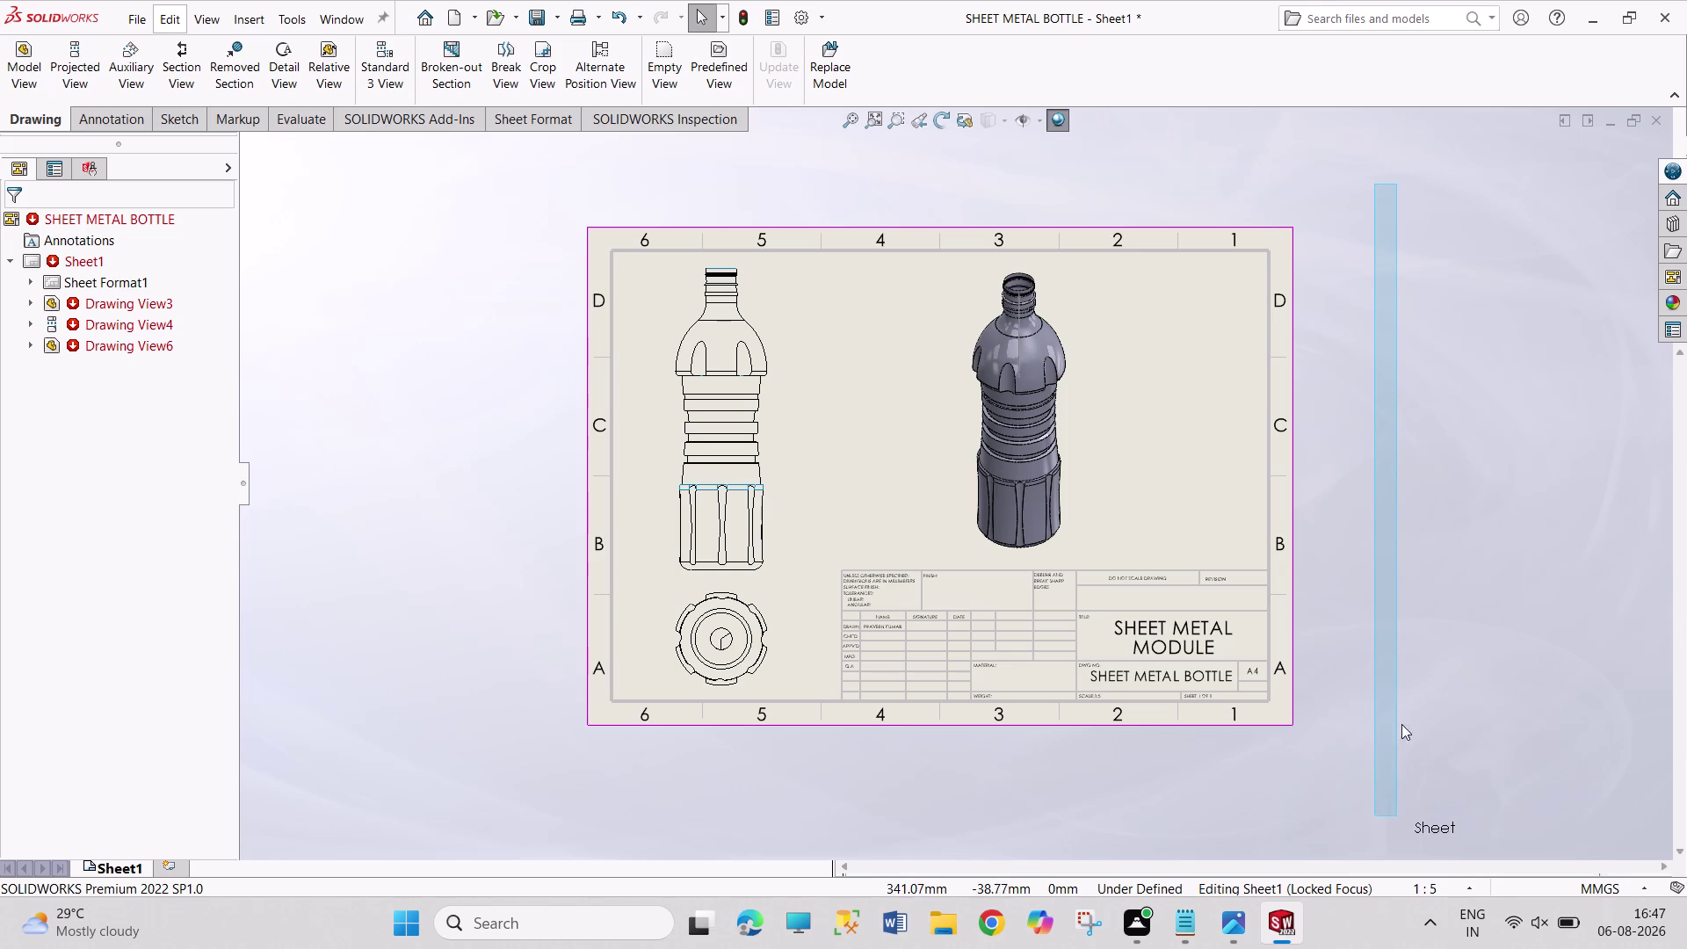
drag(1401, 735, 1354, 825)
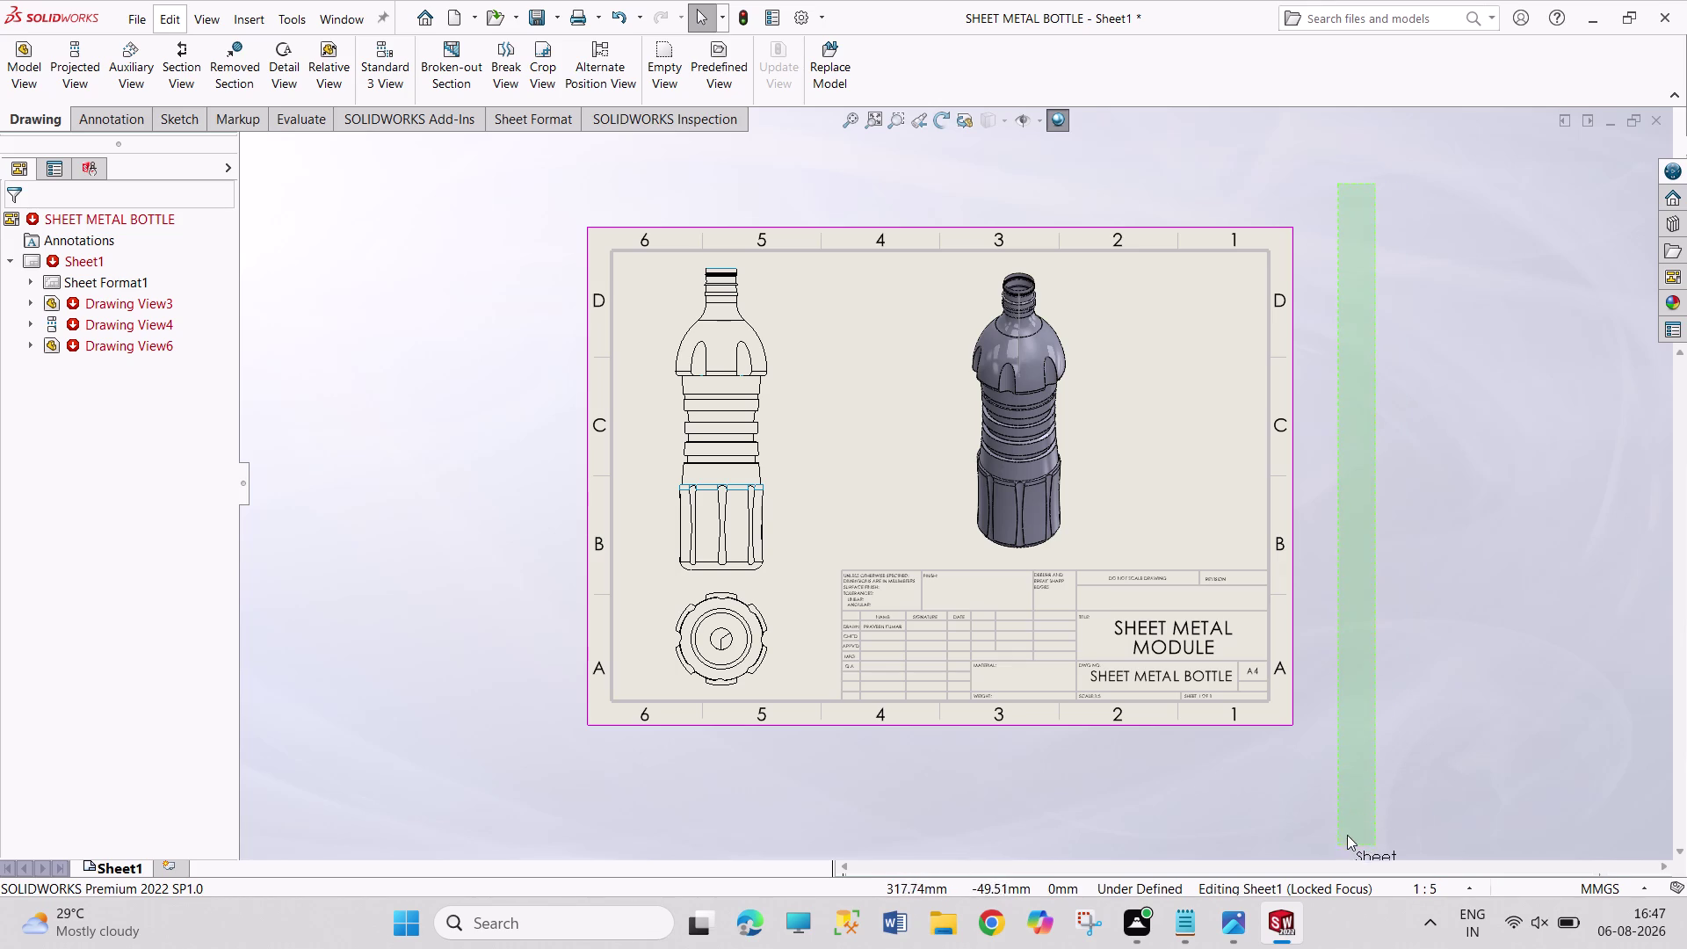
drag(1354, 825, 1401, 730)
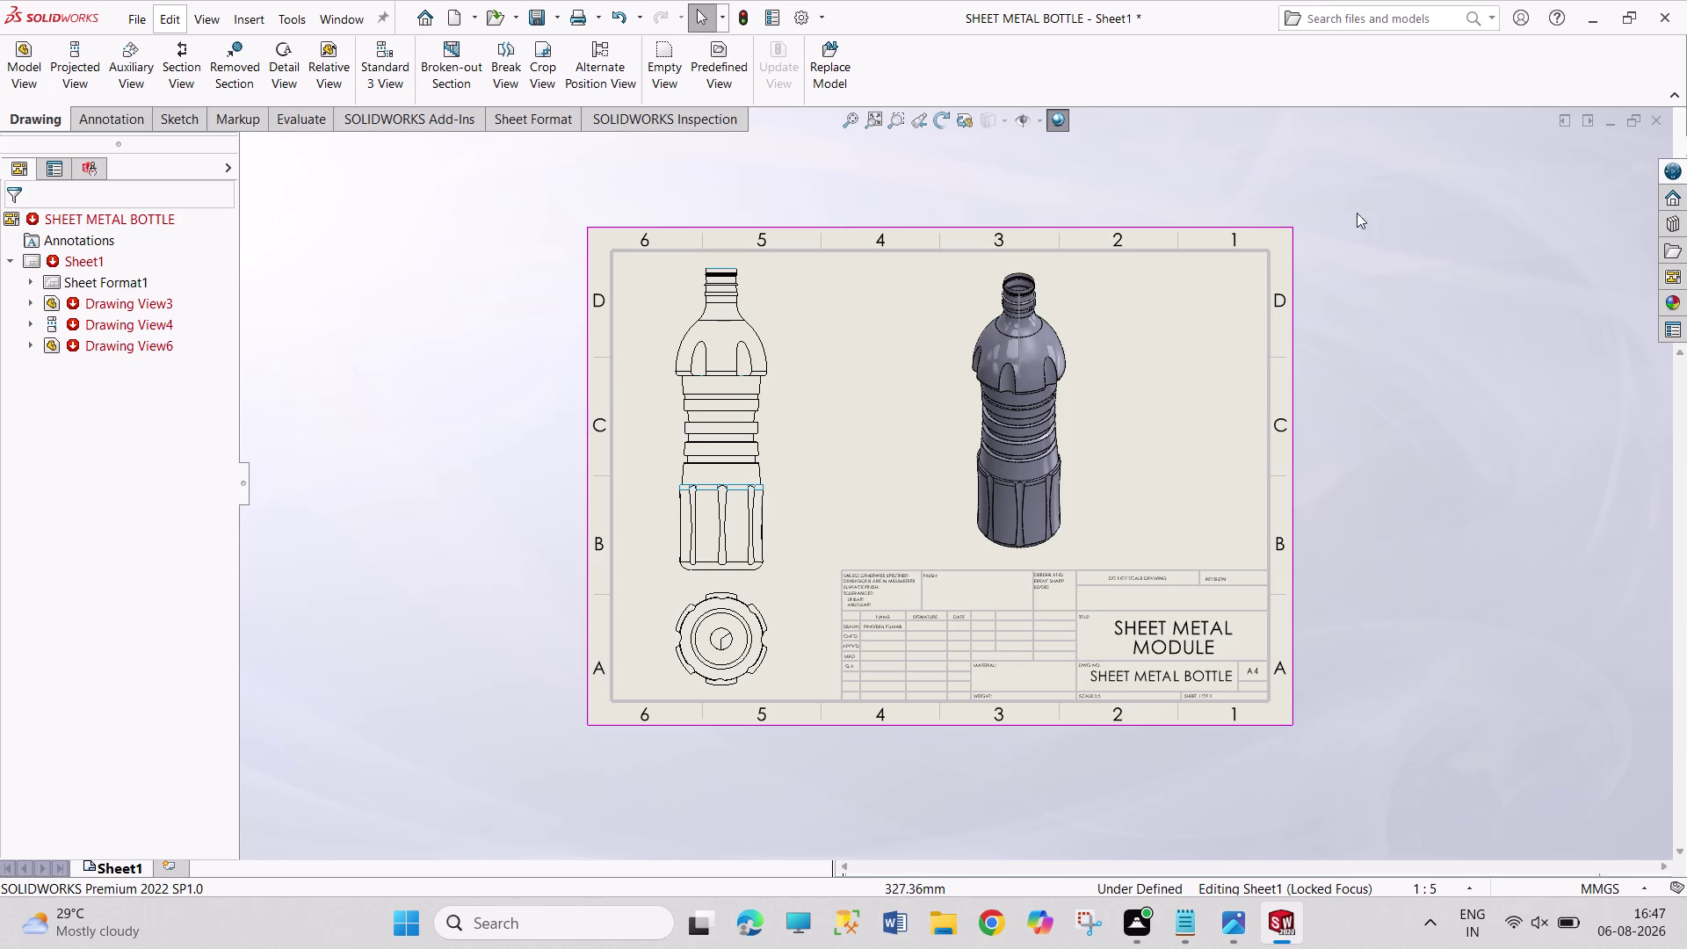
drag(1367, 154, 1500, 635)
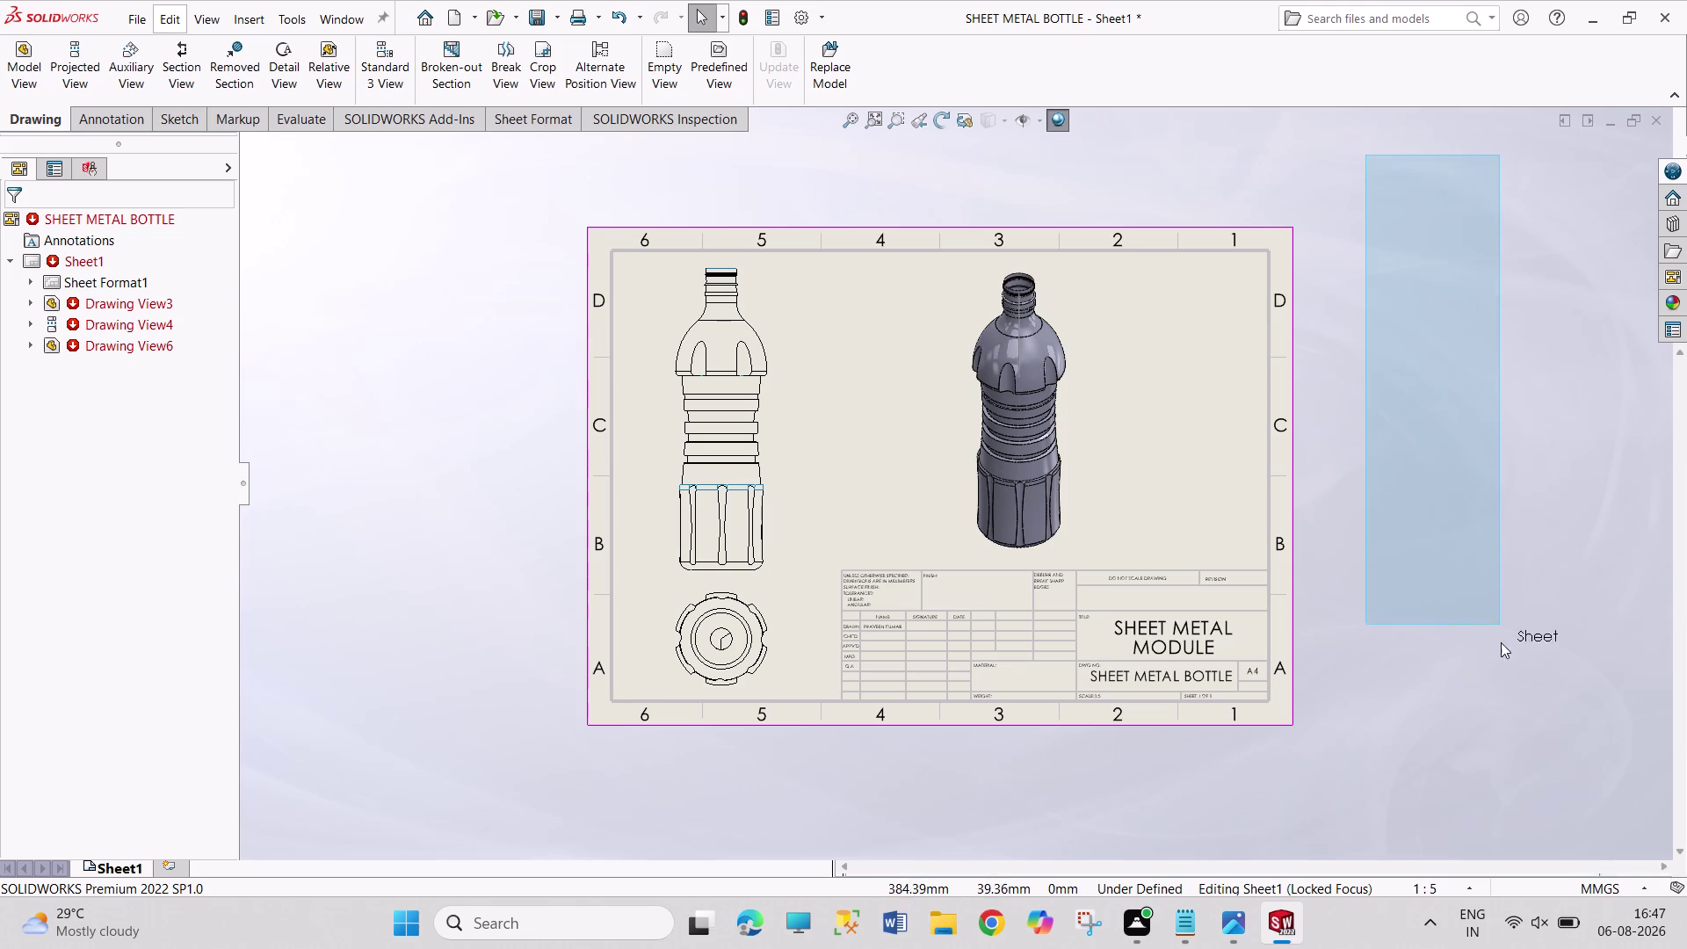
drag(1500, 635, 1335, 784)
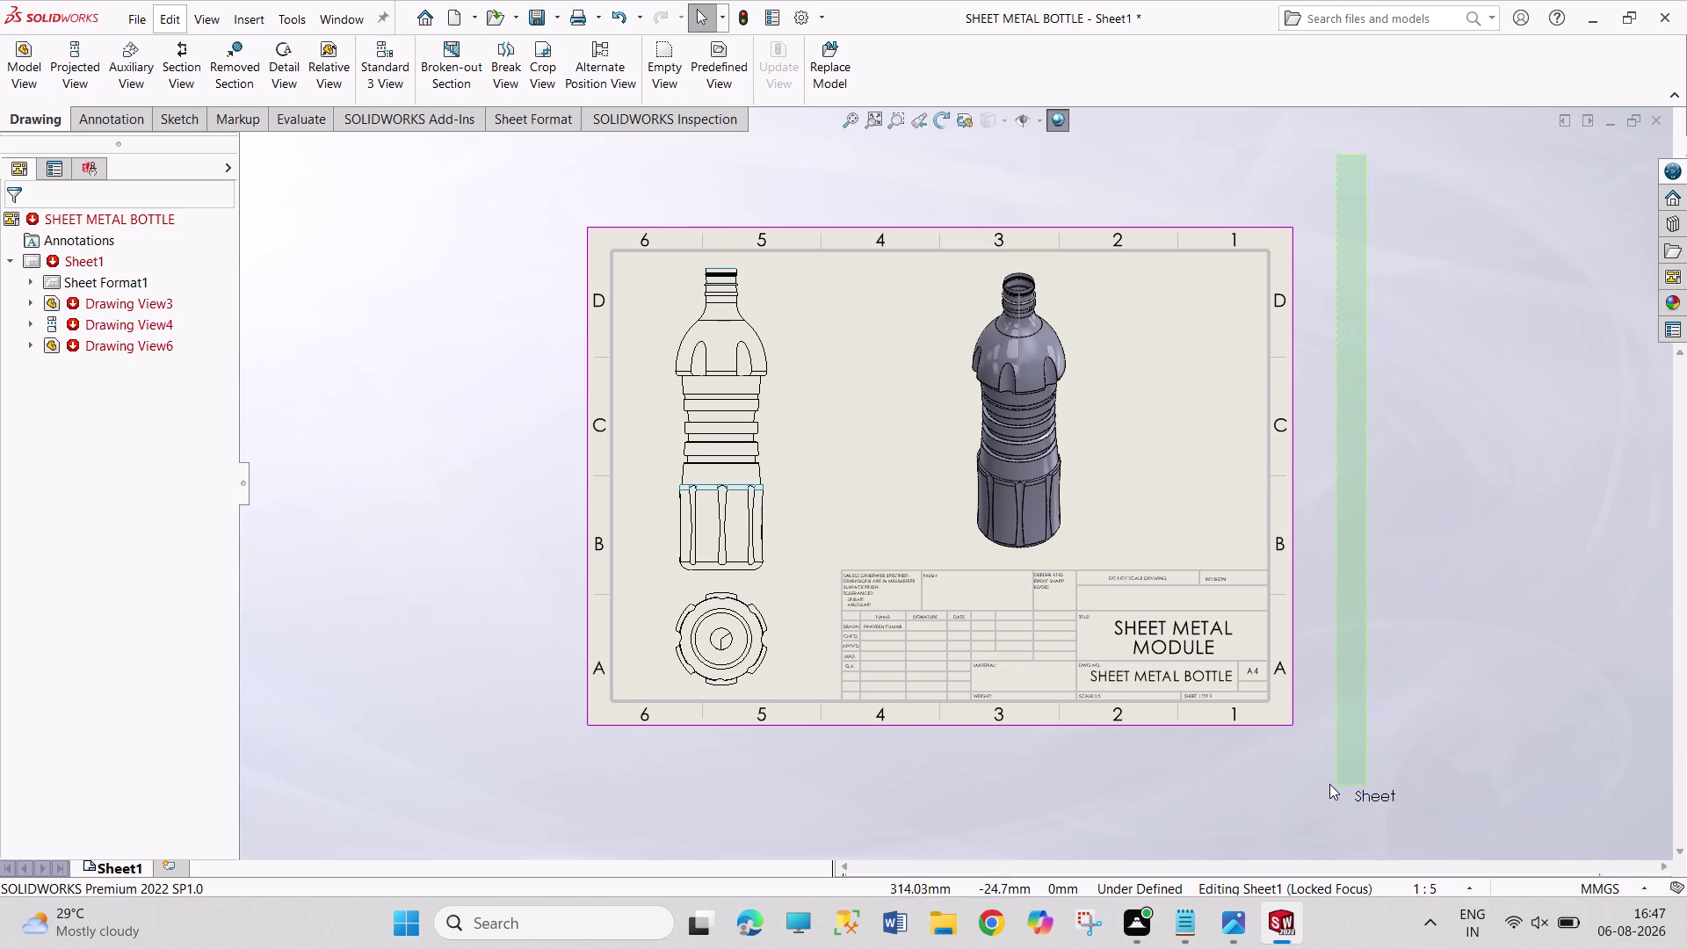
drag(1334, 784, 1260, 757)
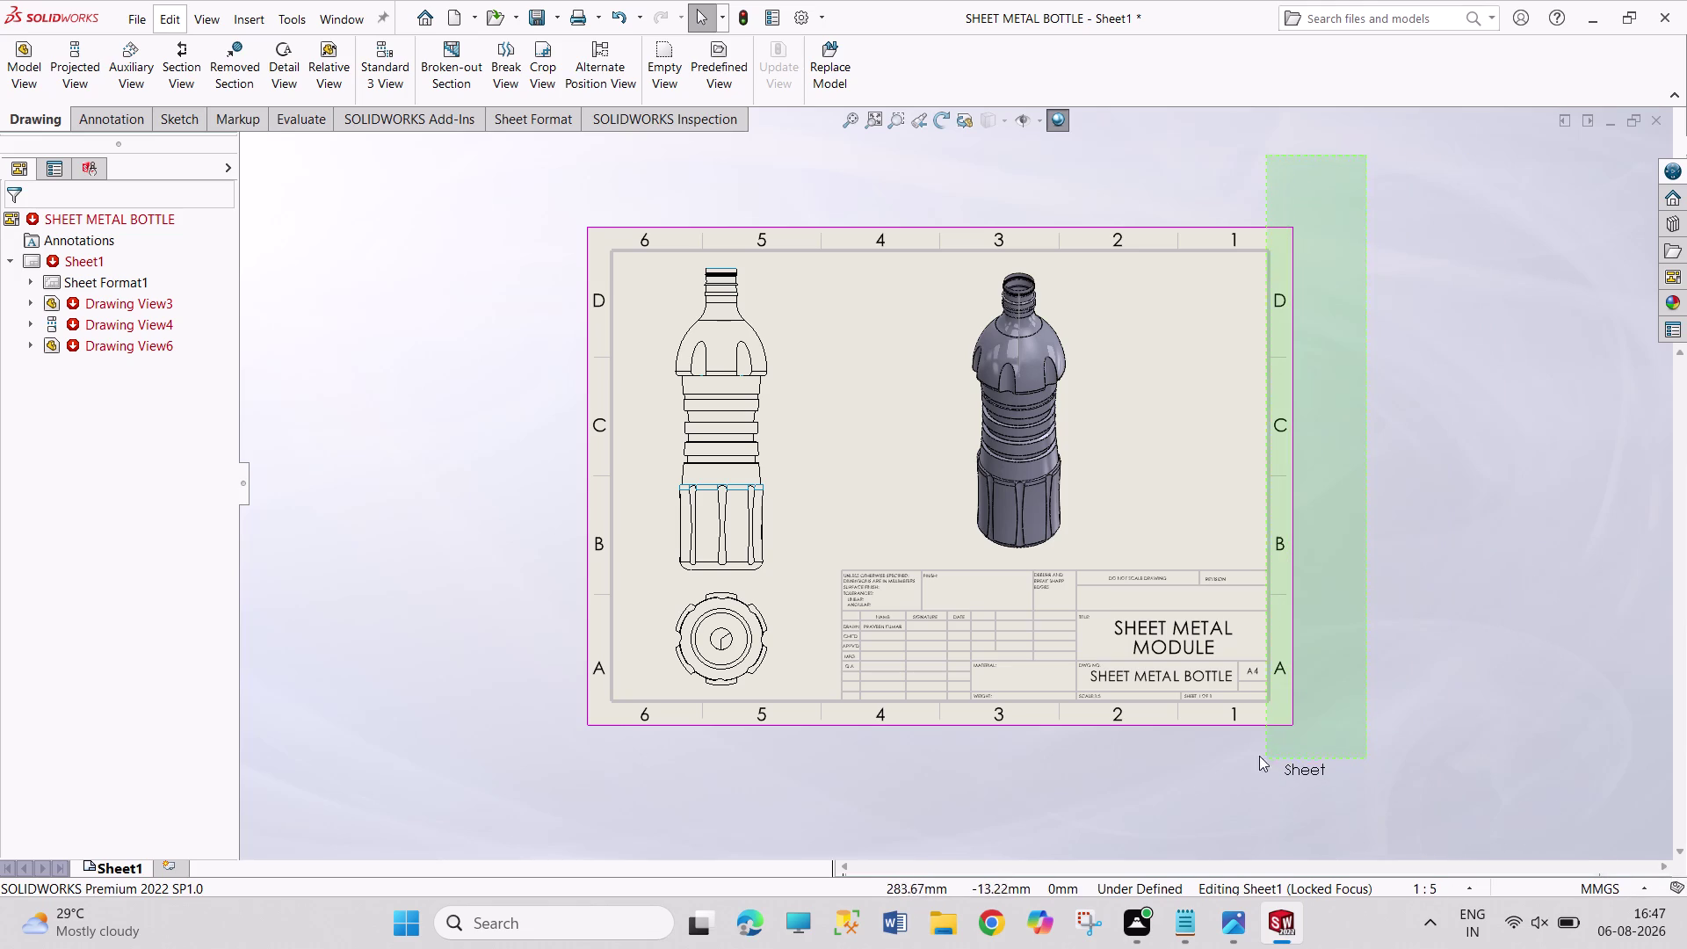
drag(1260, 757, 1385, 724)
click(1386, 723)
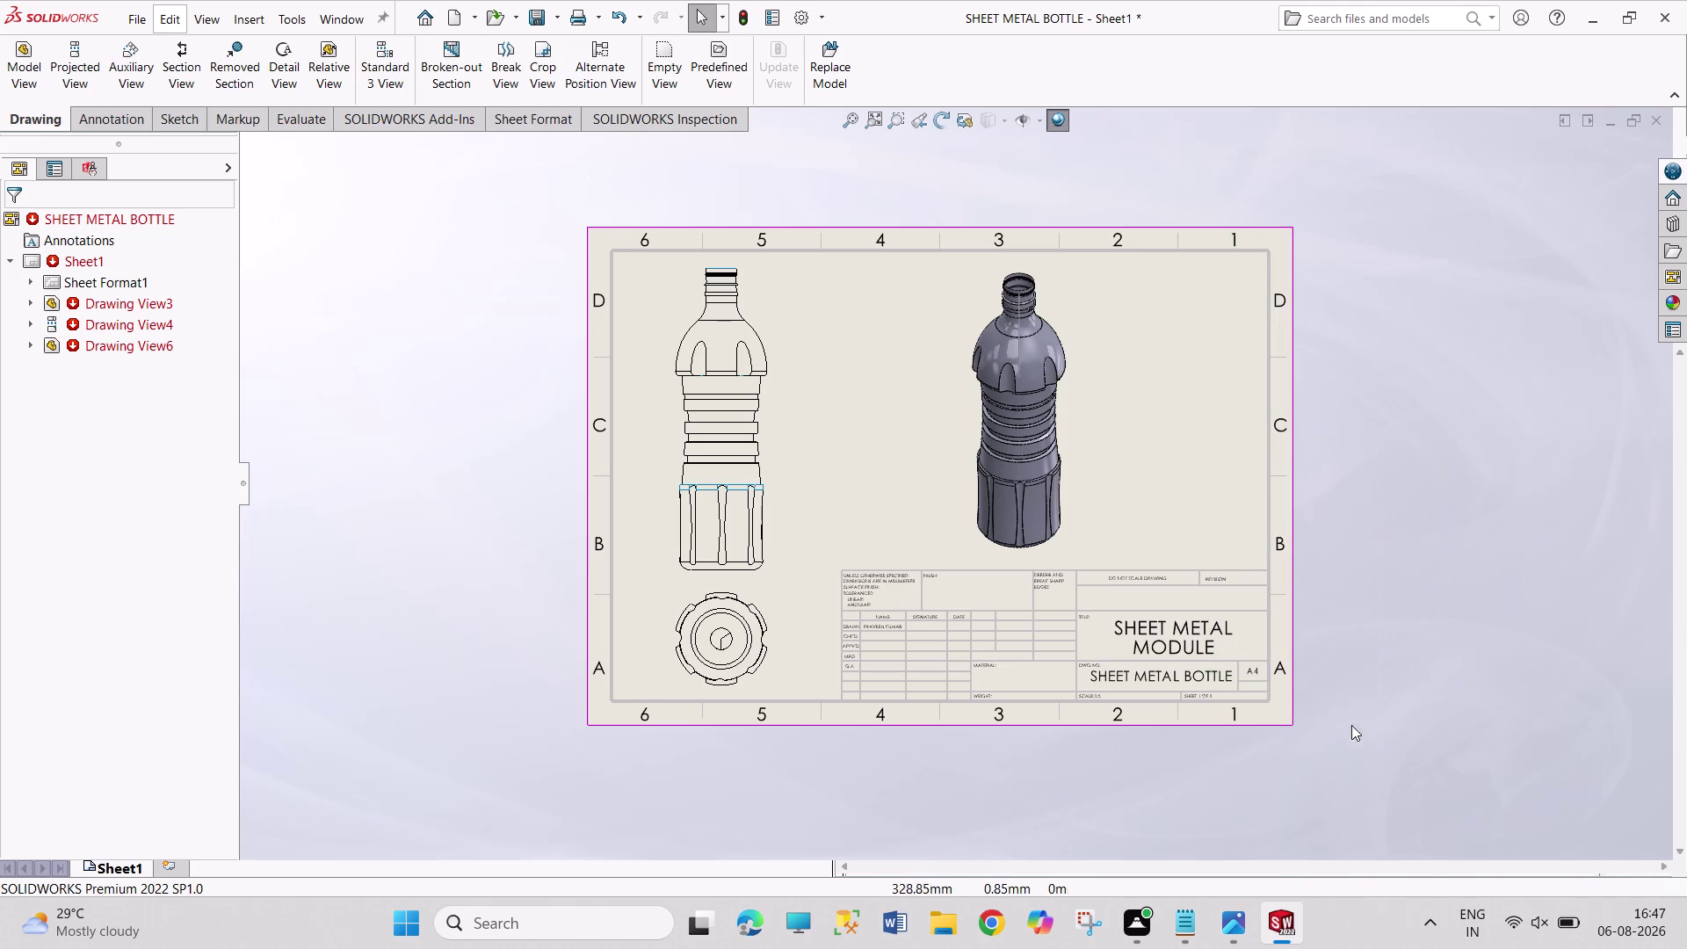
drag(1326, 746, 1377, 193)
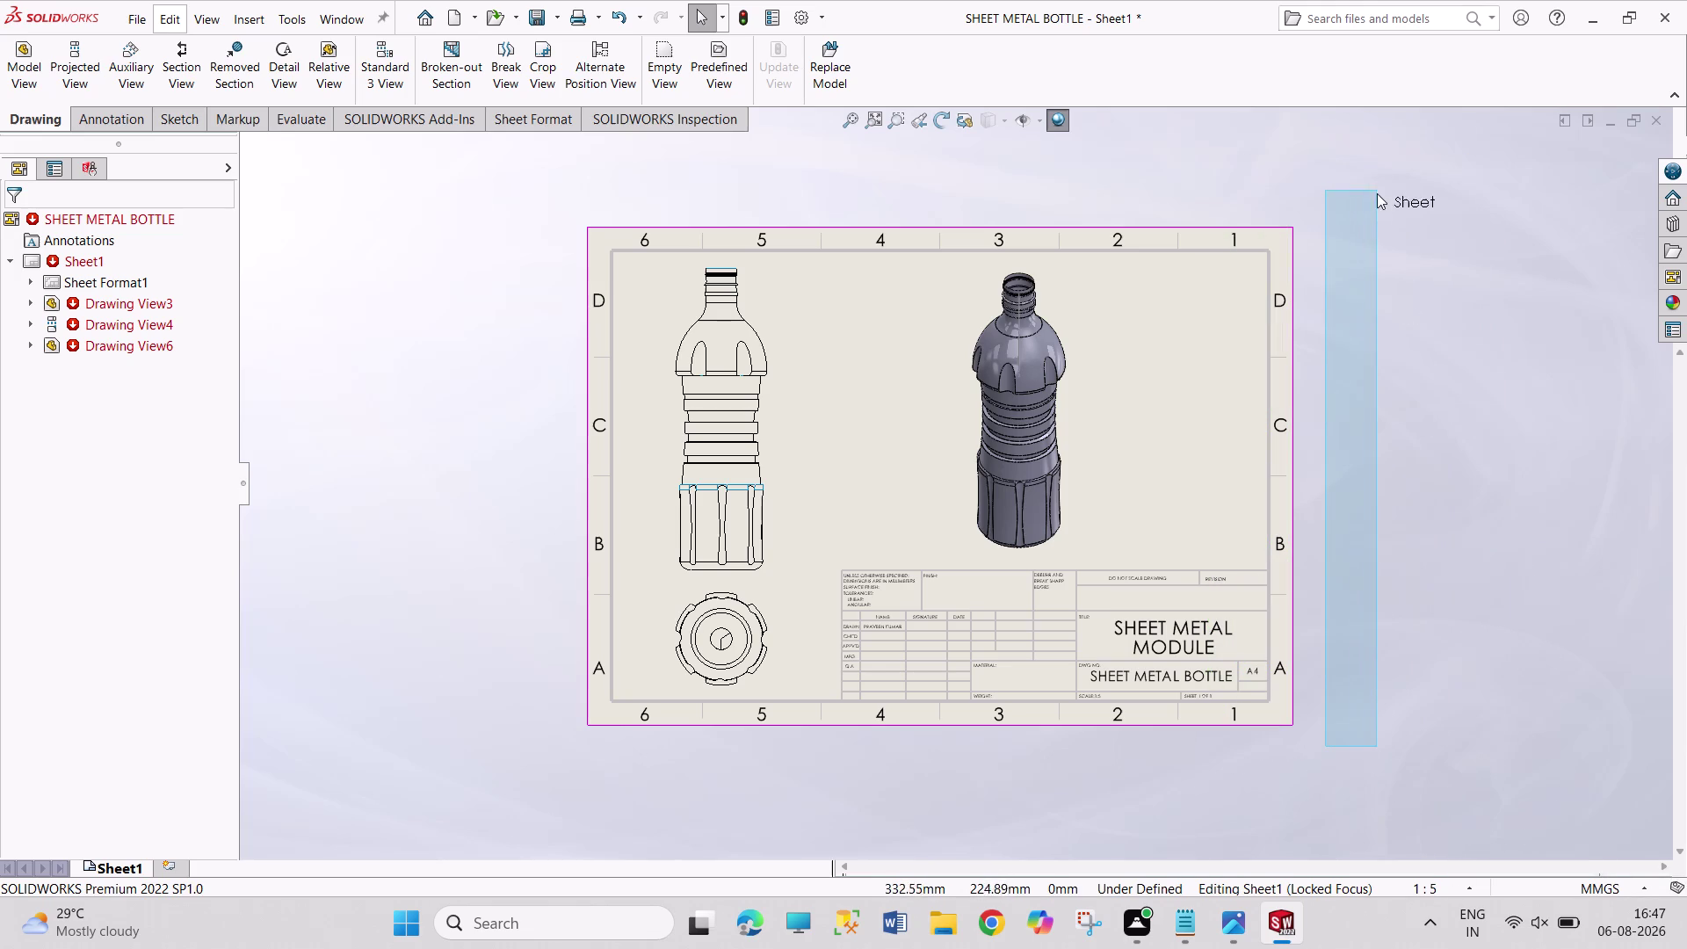
drag(1377, 193, 1442, 202)
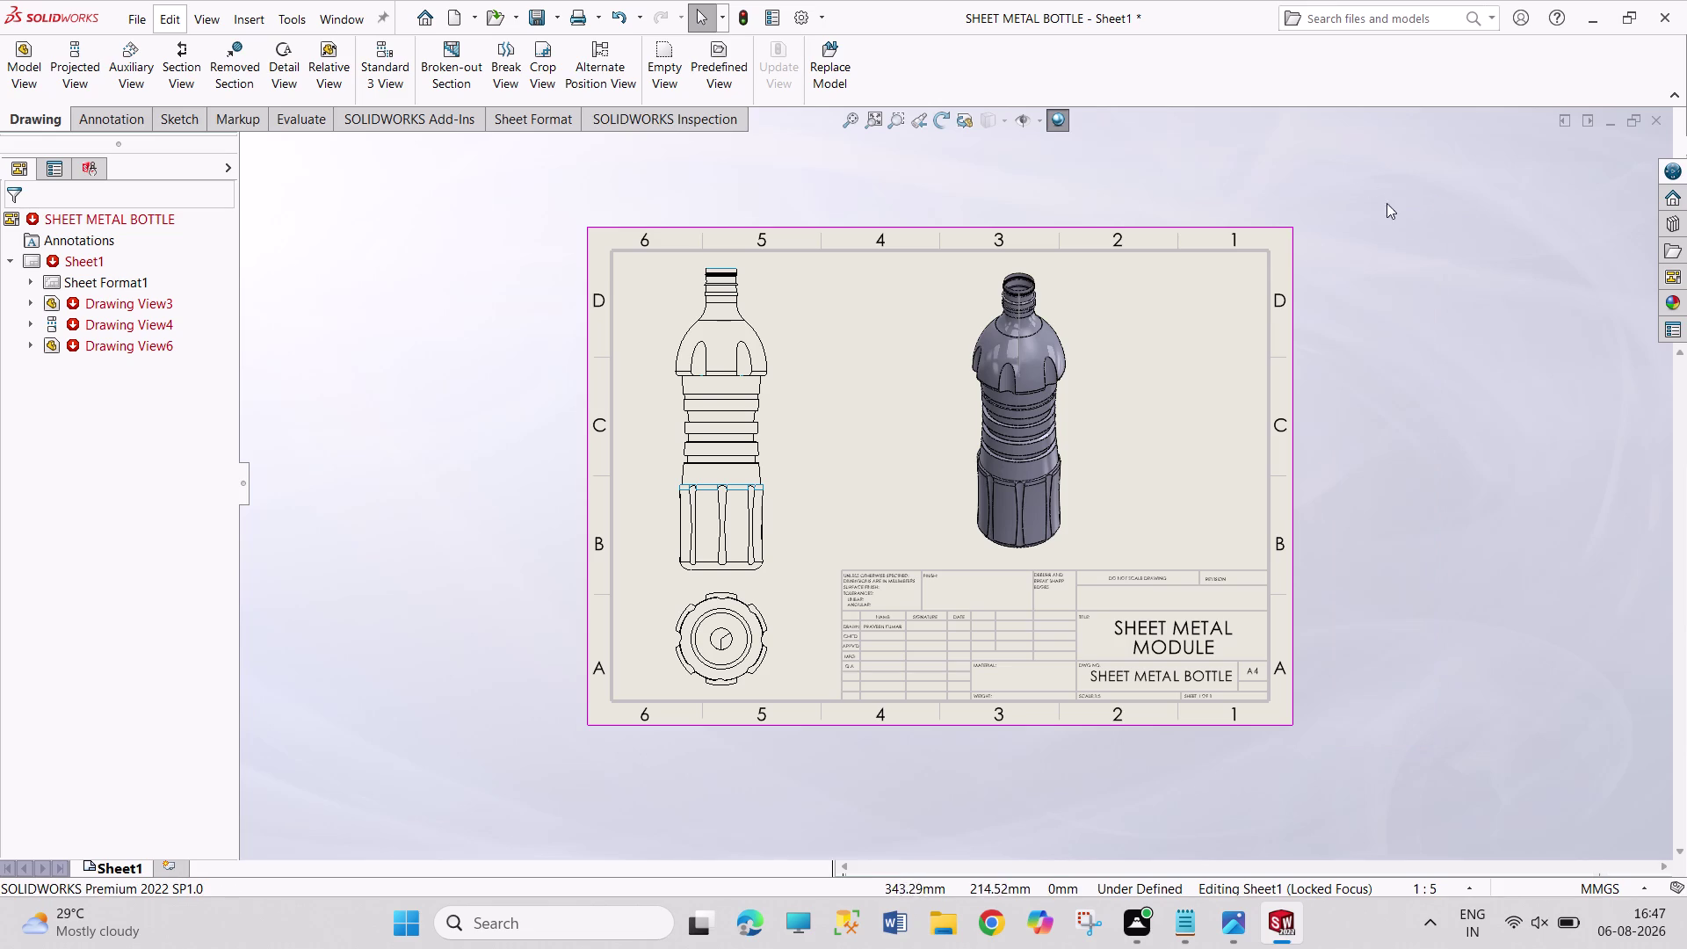
drag(1351, 163, 1397, 699)
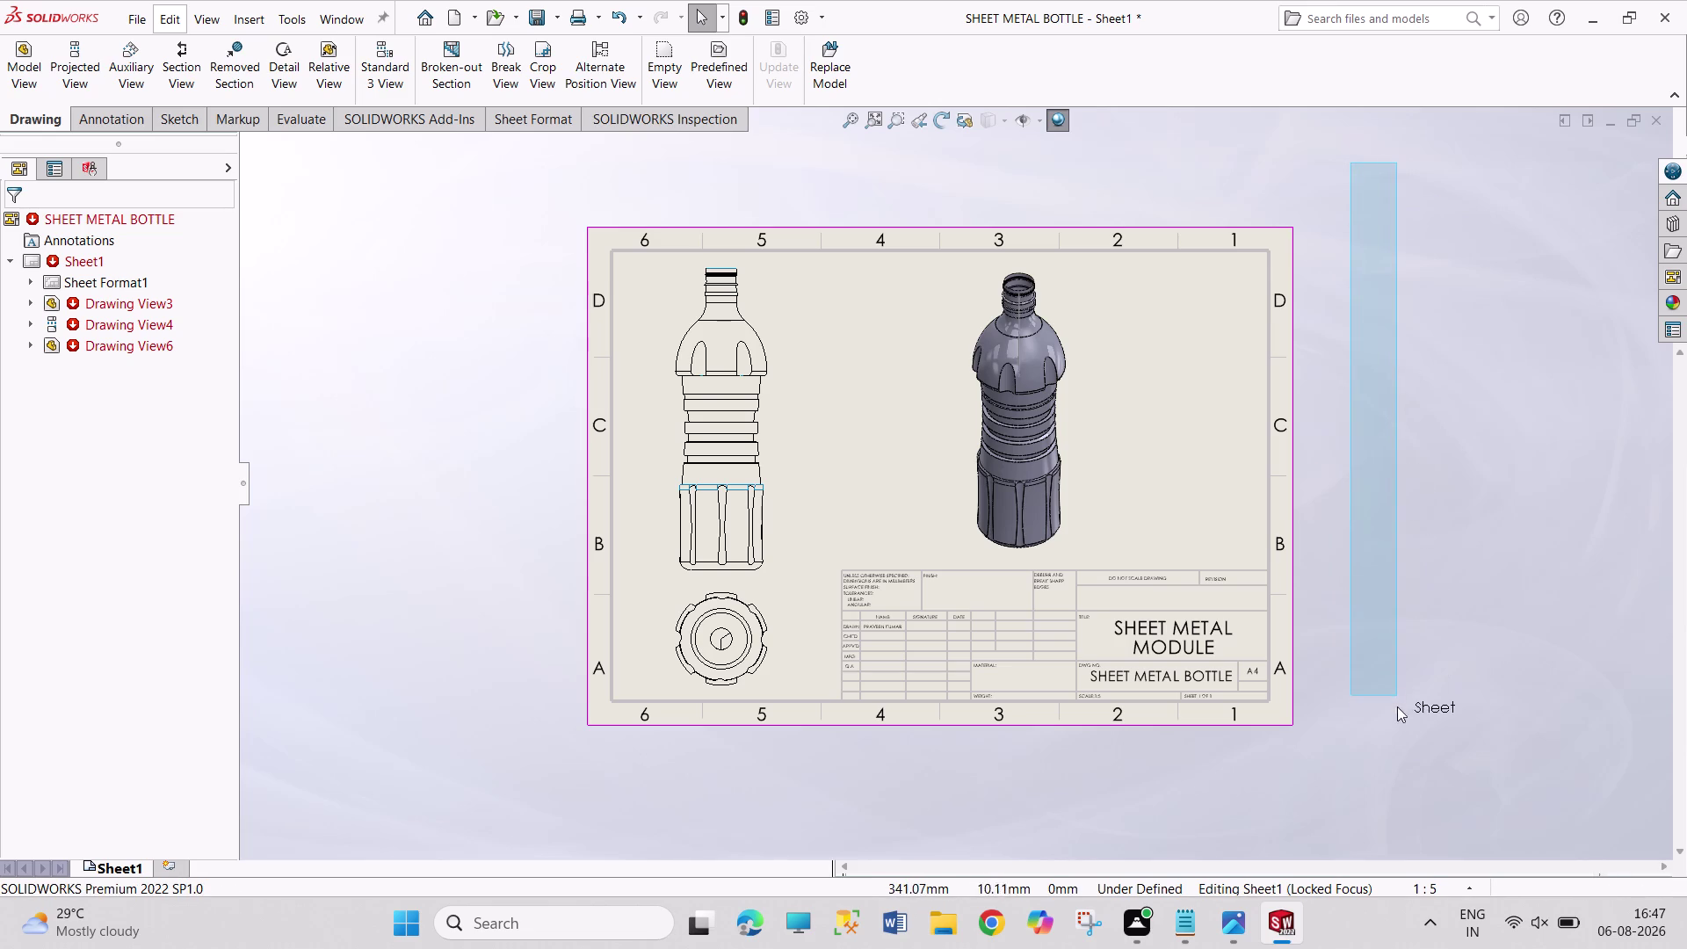
drag(1397, 699, 1450, 815)
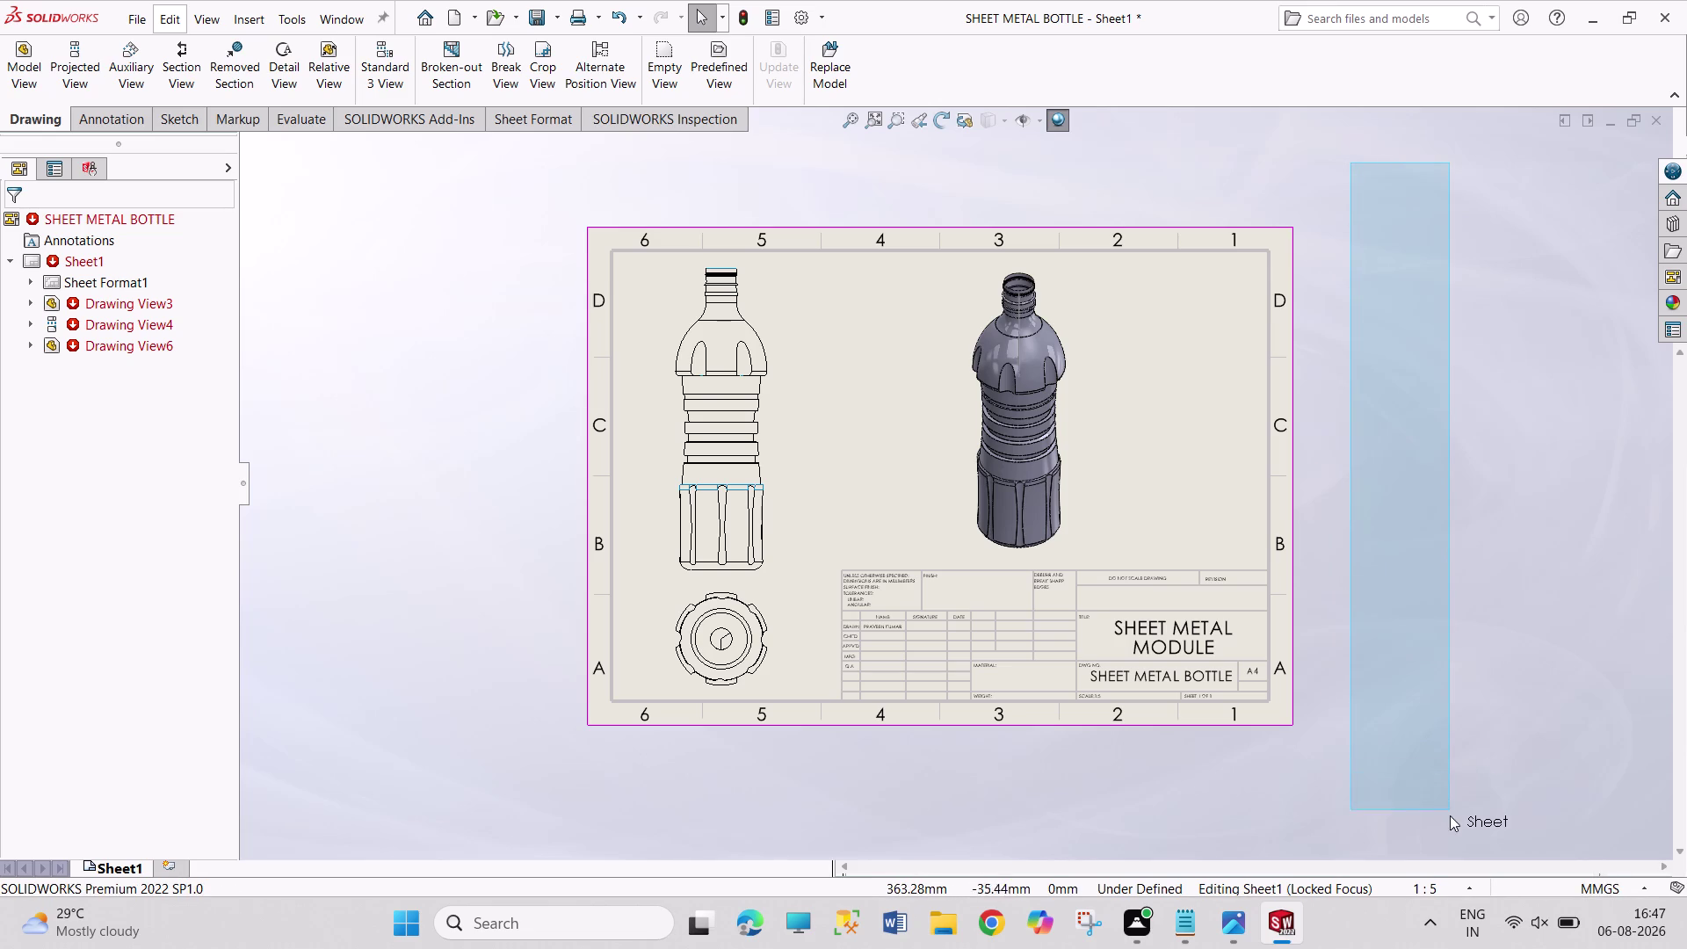
drag(1450, 816, 1503, 791)
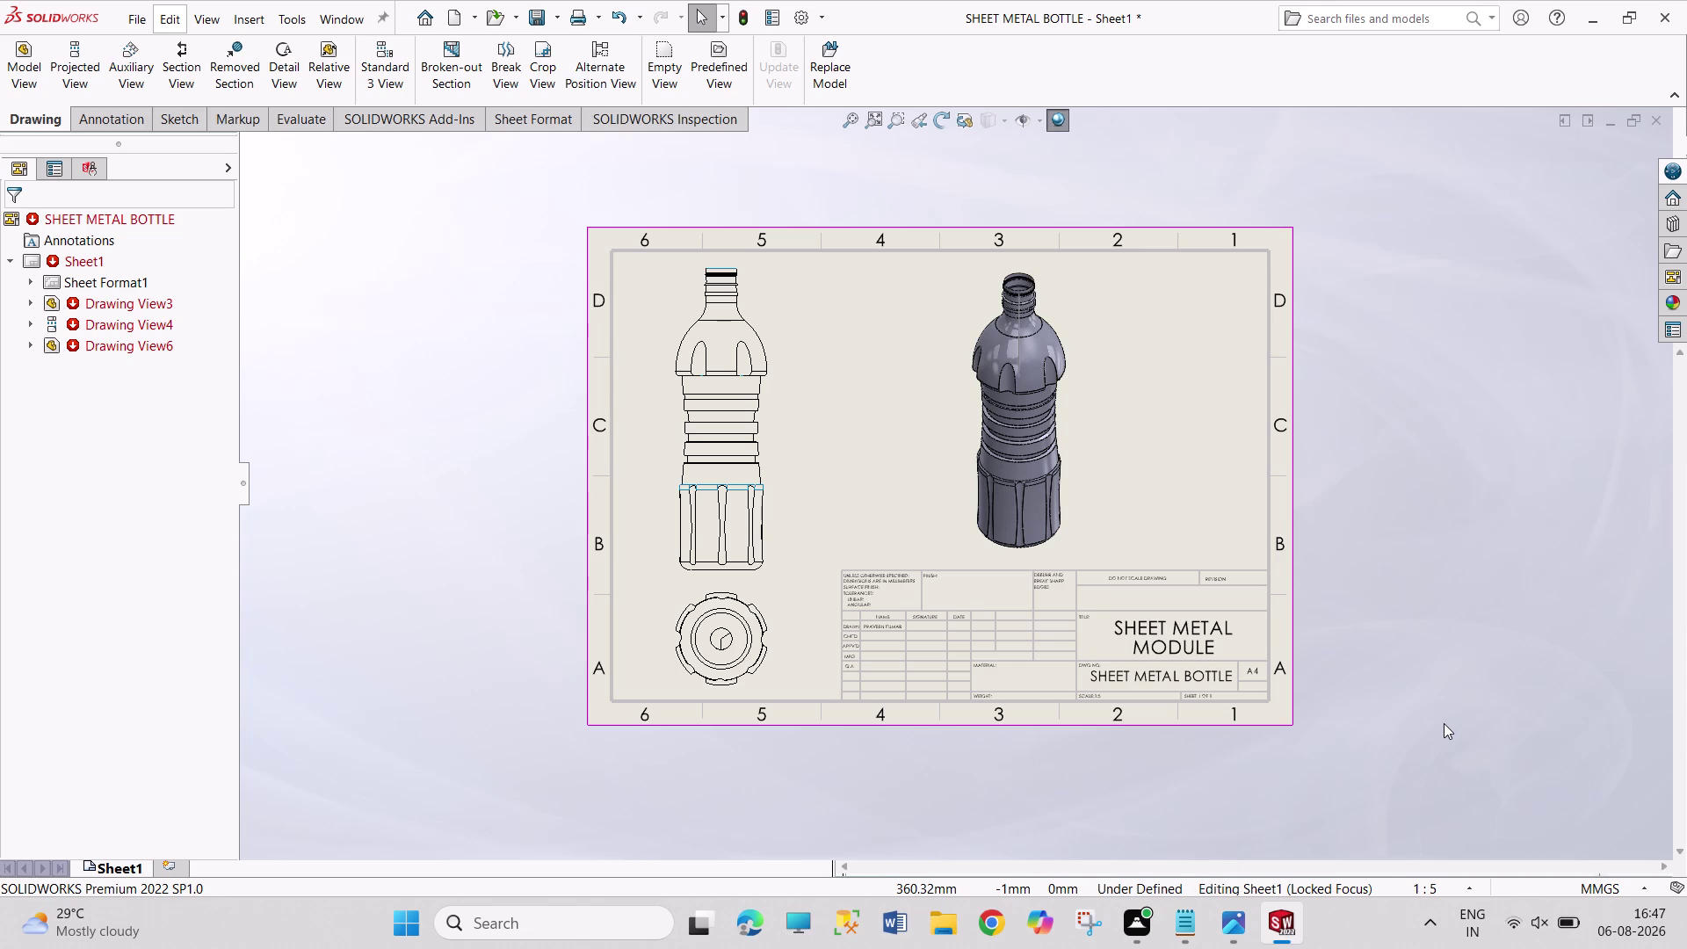
drag(1356, 206, 1449, 471)
drag(1449, 472, 1485, 568)
drag(1363, 190, 1519, 532)
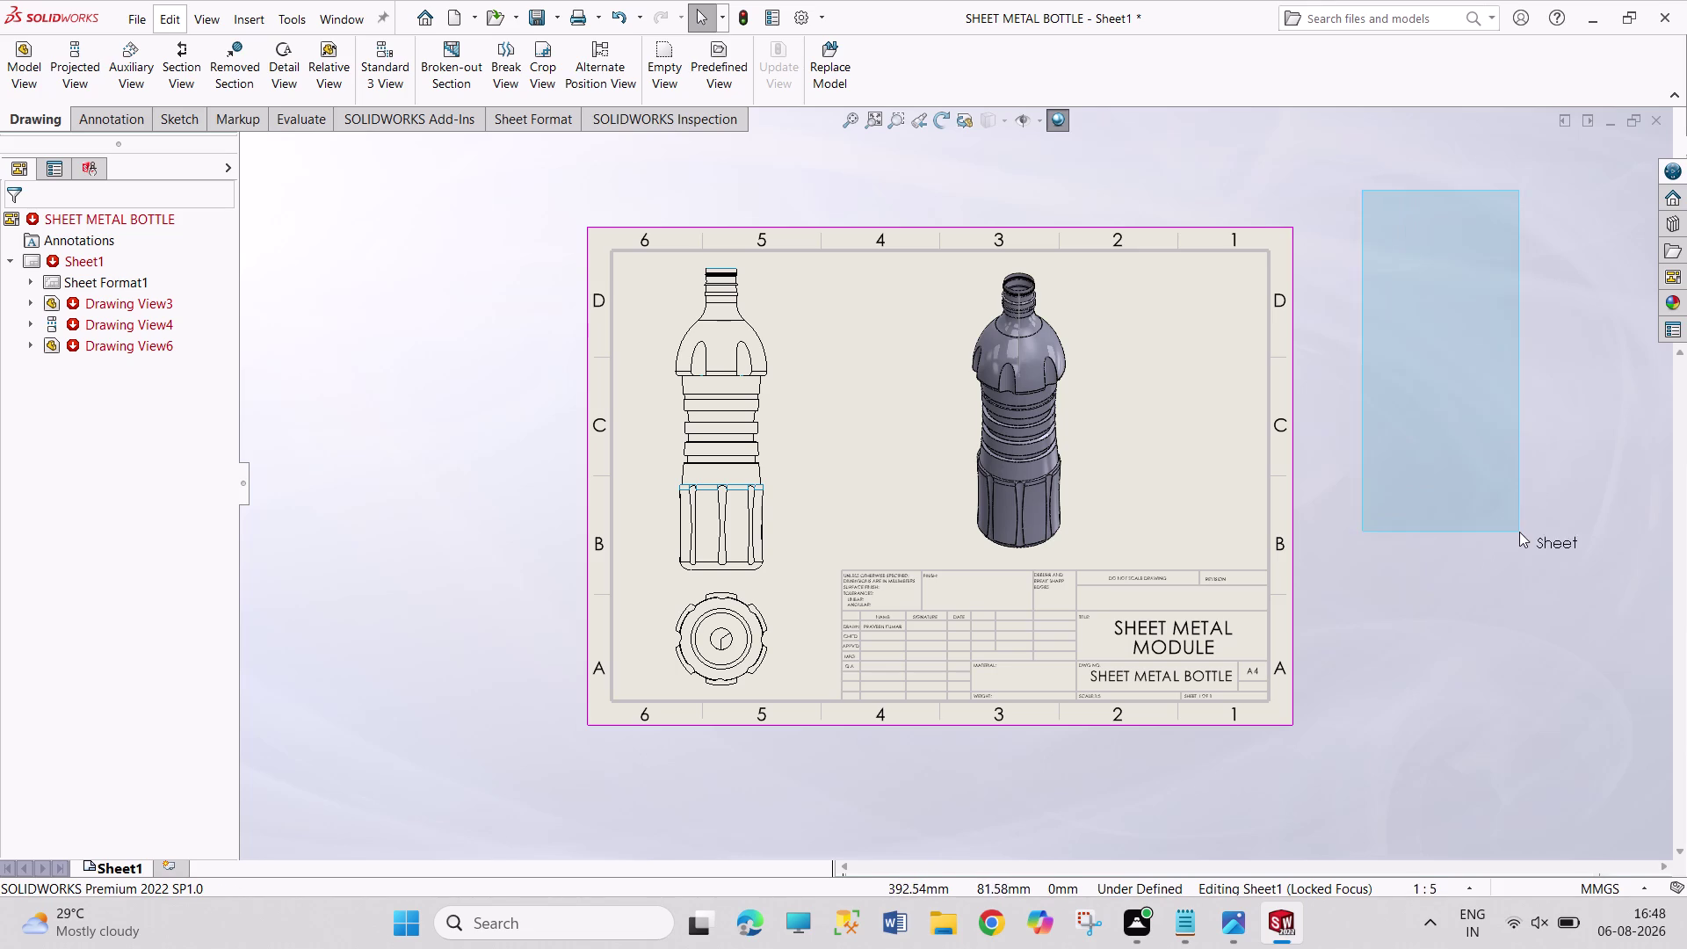
drag(1520, 532, 1520, 530)
drag(1351, 149, 1406, 335)
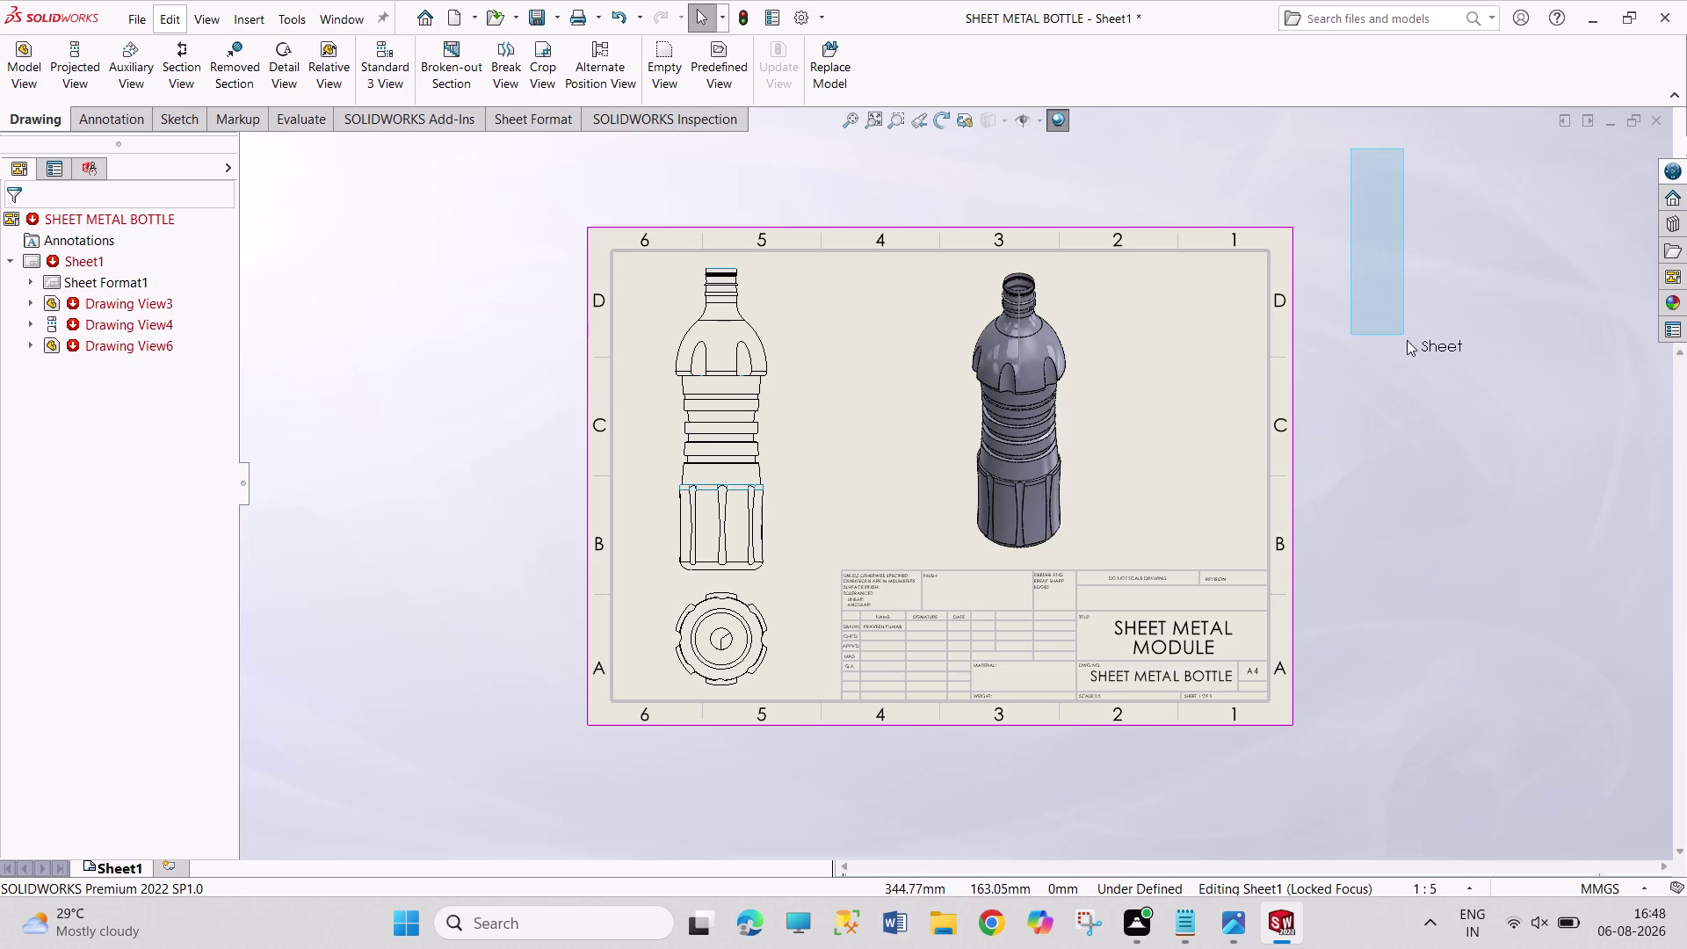
drag(1406, 336, 1432, 407)
drag(1322, 217, 1456, 560)
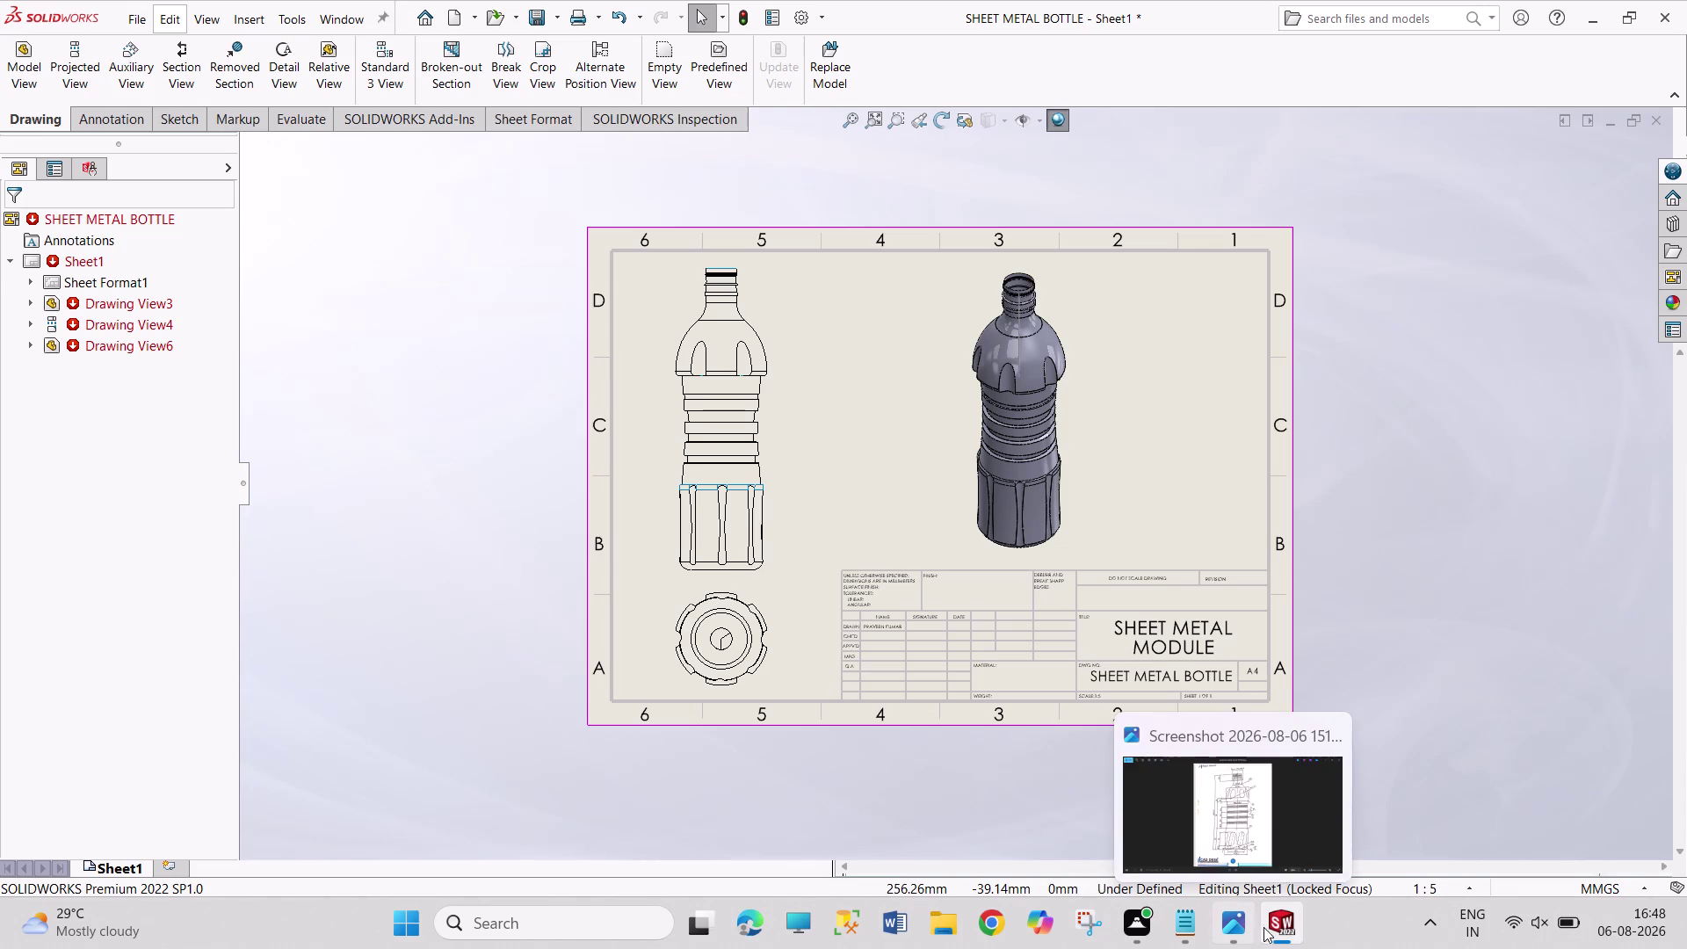
click(1334, 658)
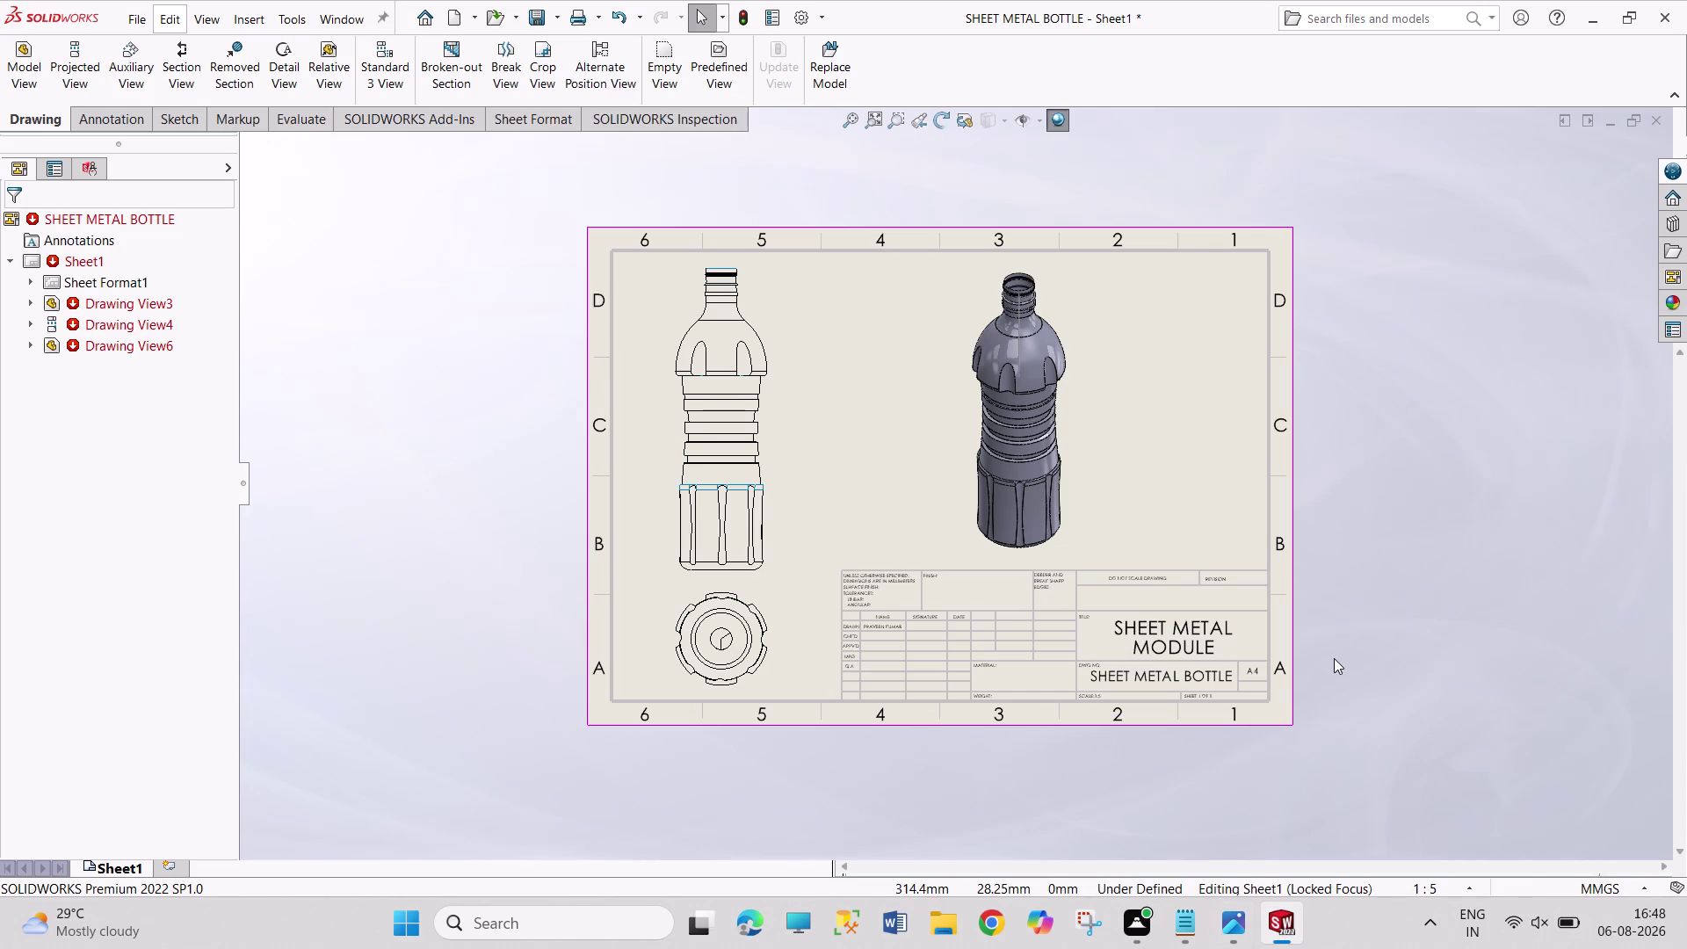
drag(1343, 215, 1391, 366)
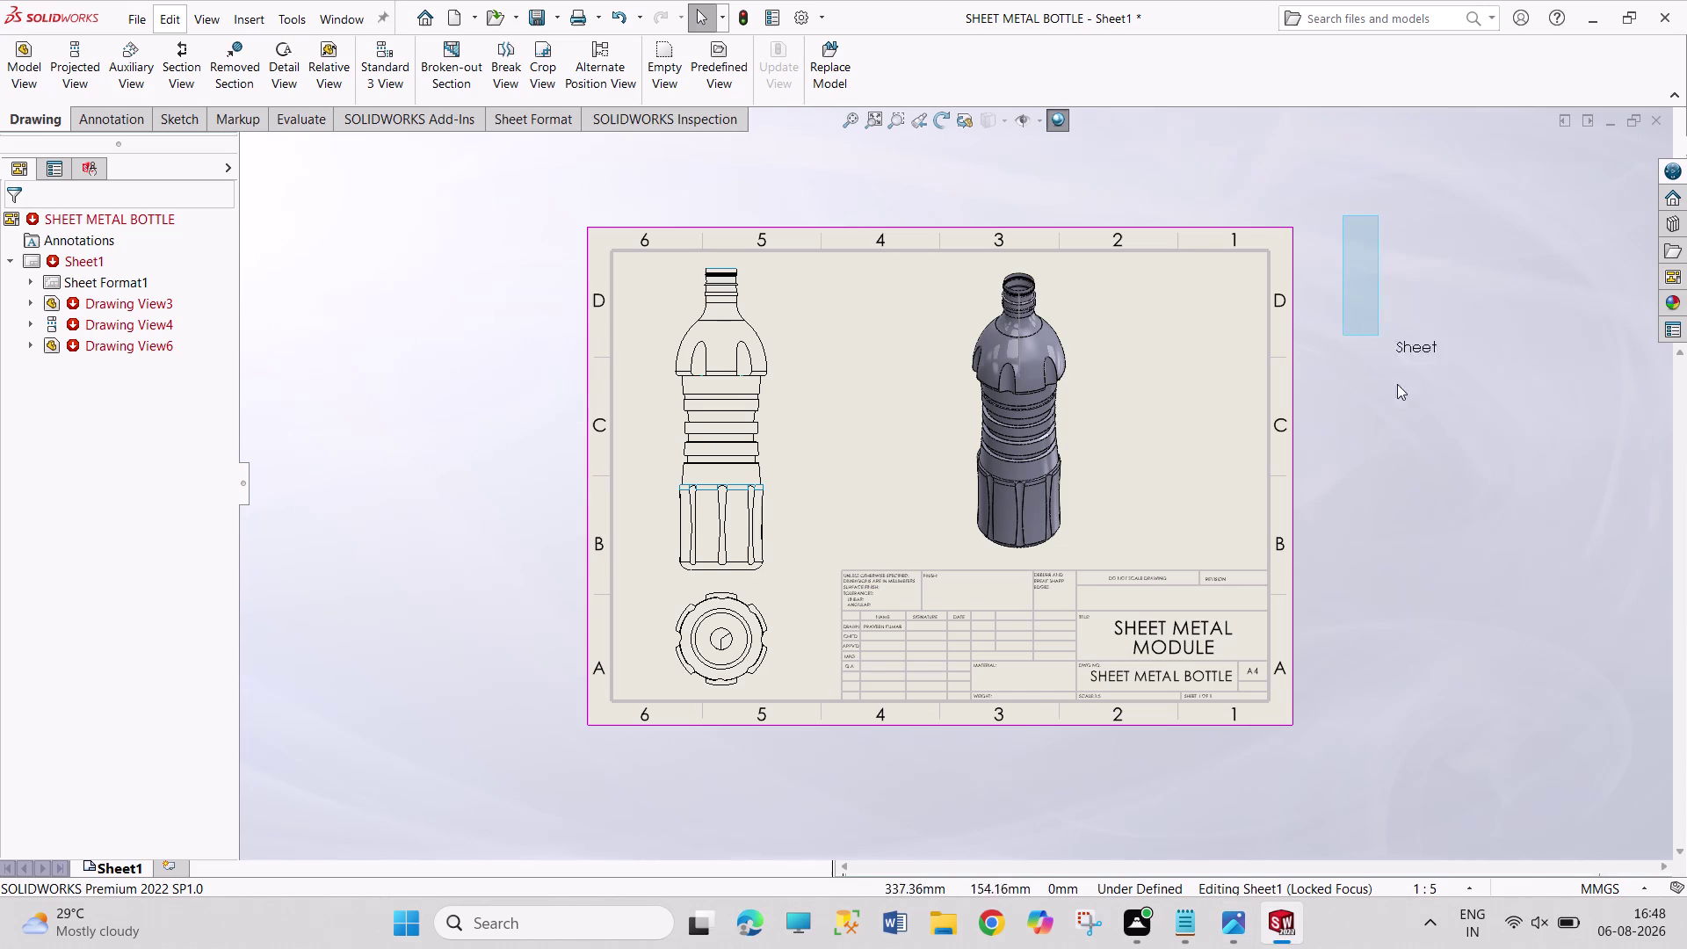
drag(1391, 366, 1424, 753)
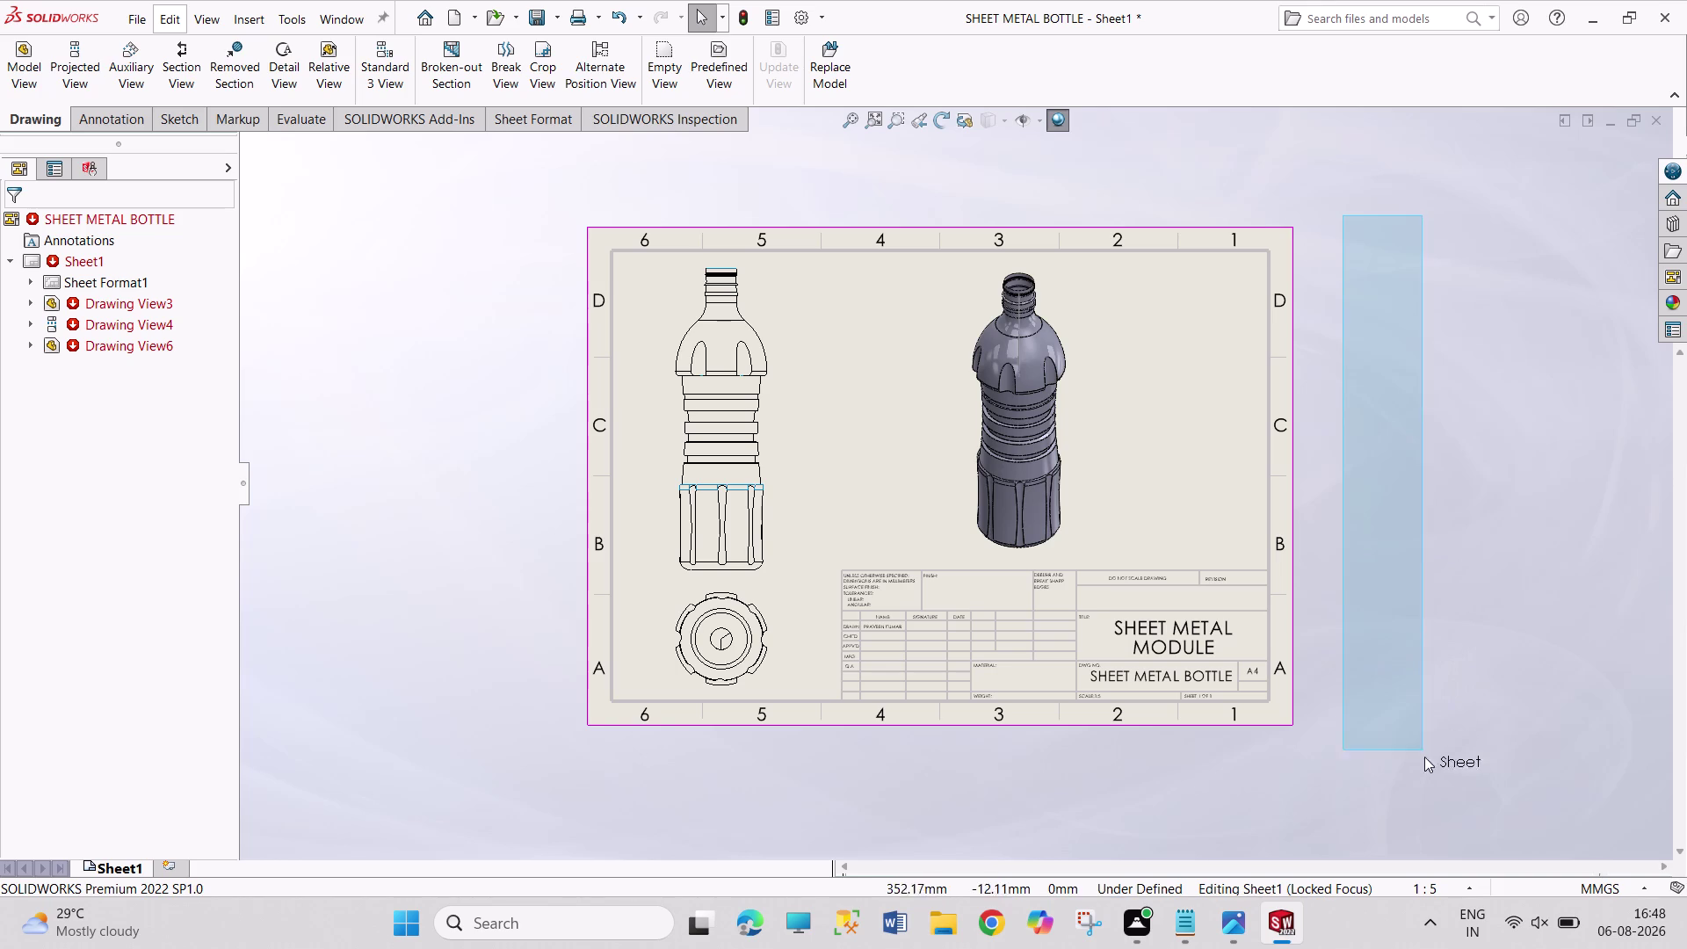
drag(1424, 753, 1439, 741)
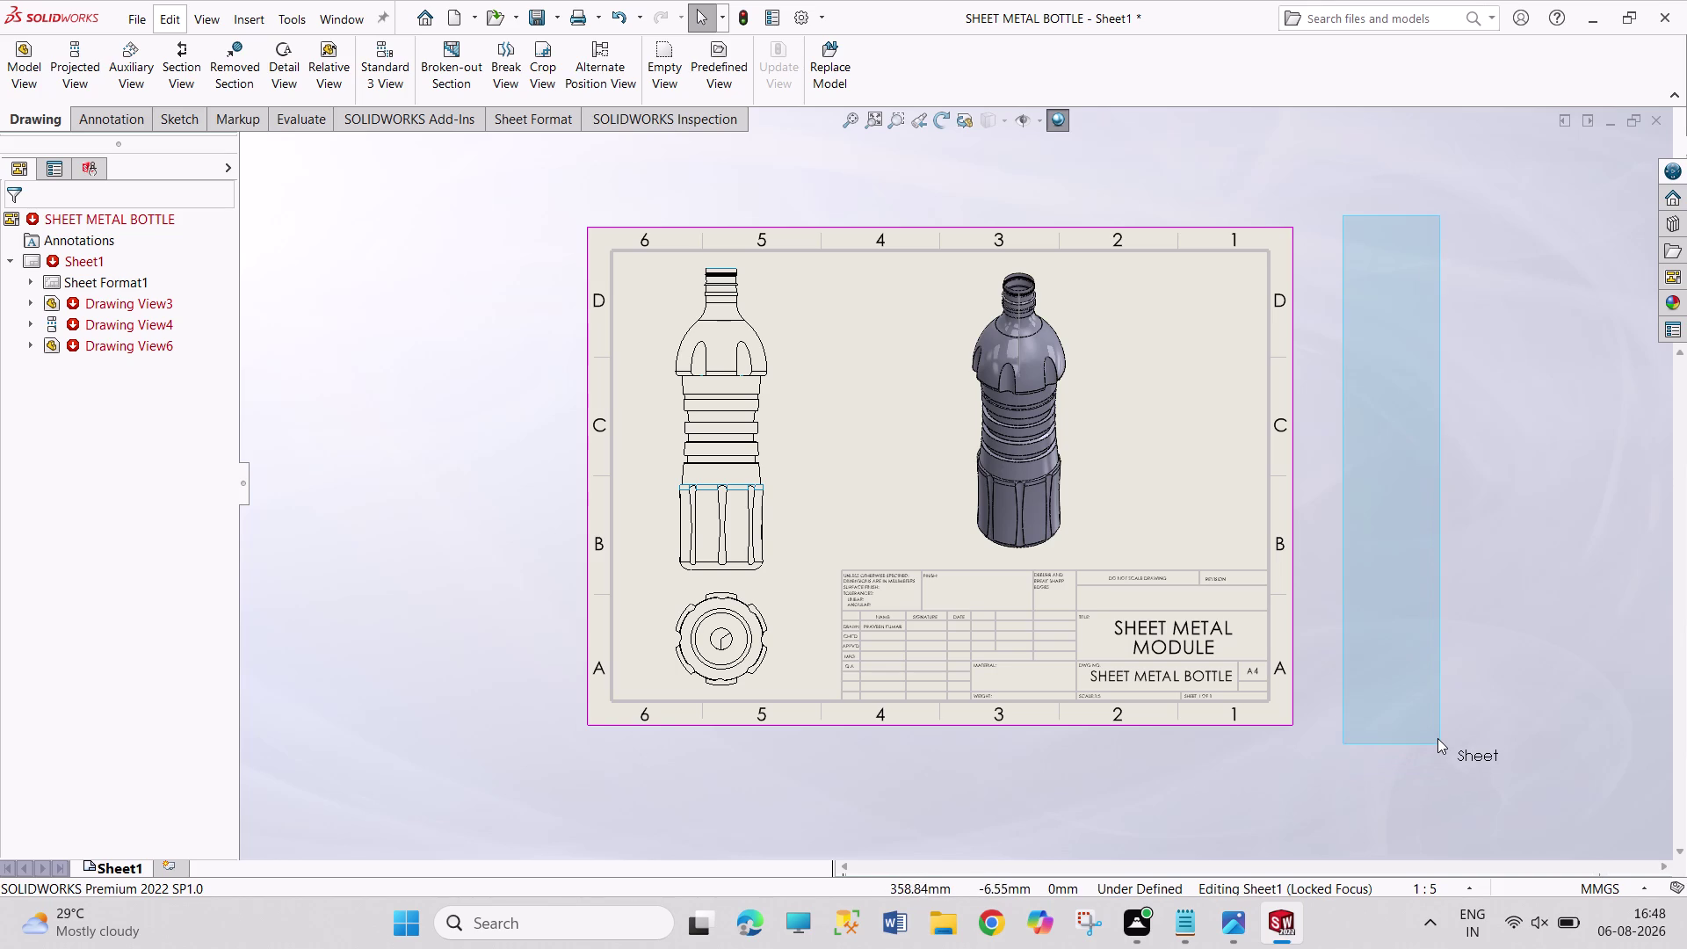
drag(1439, 741, 1436, 738)
drag(1466, 741, 1366, 620)
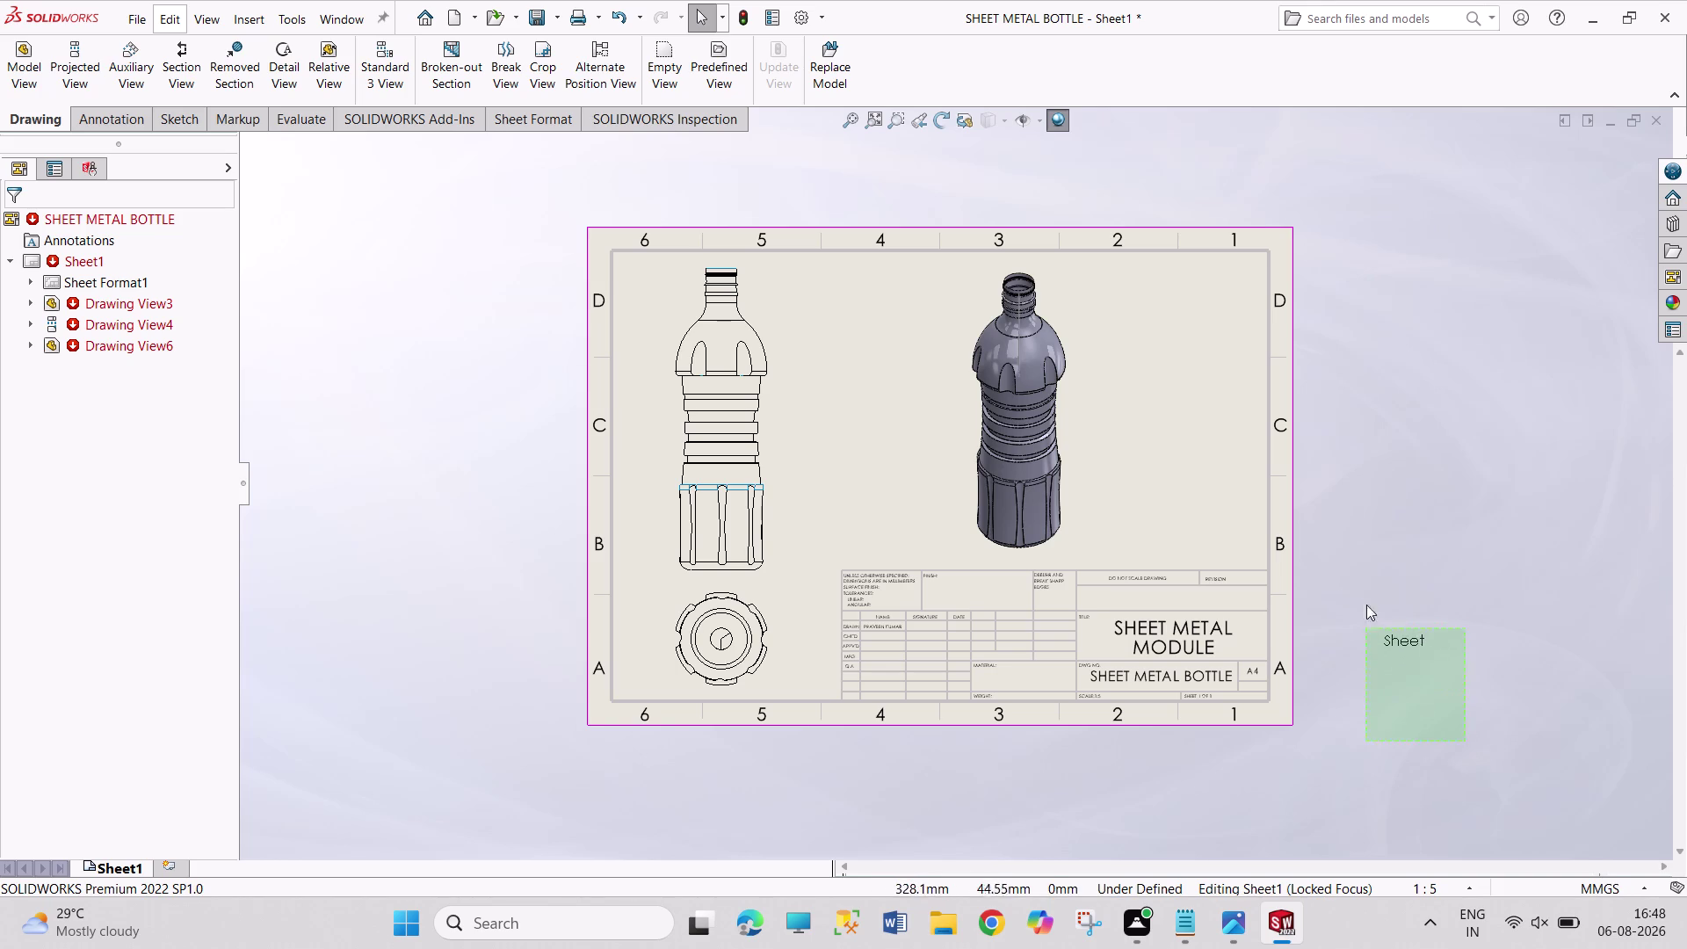
drag(1367, 619, 1340, 170)
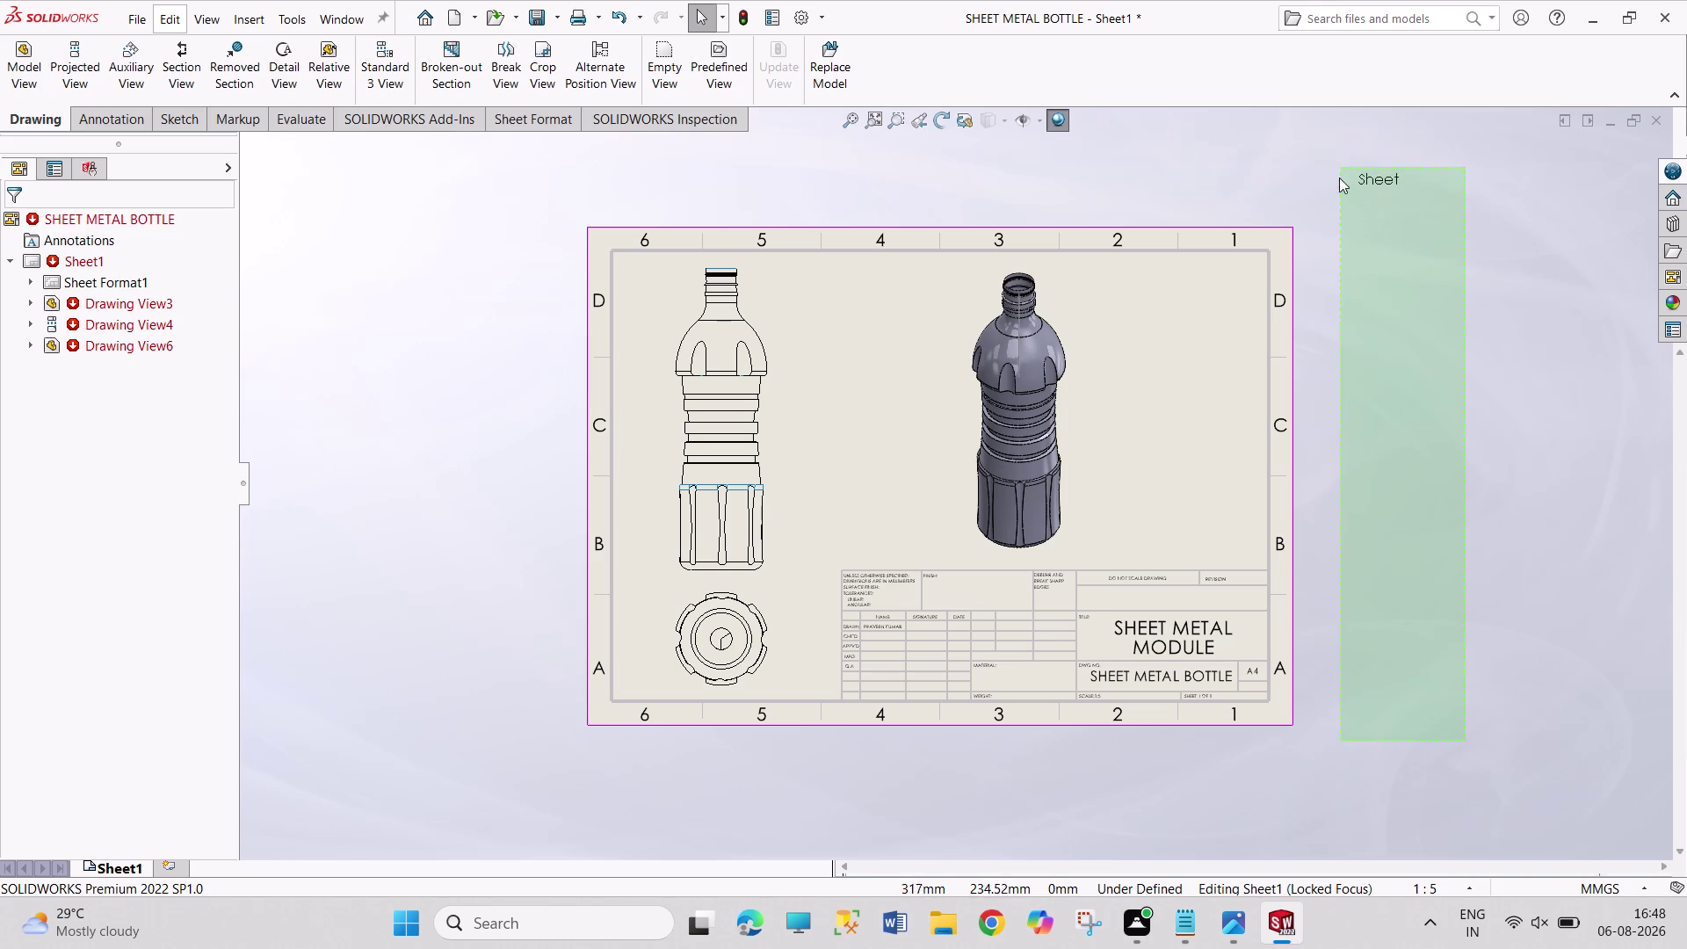
drag(1340, 170, 1325, 215)
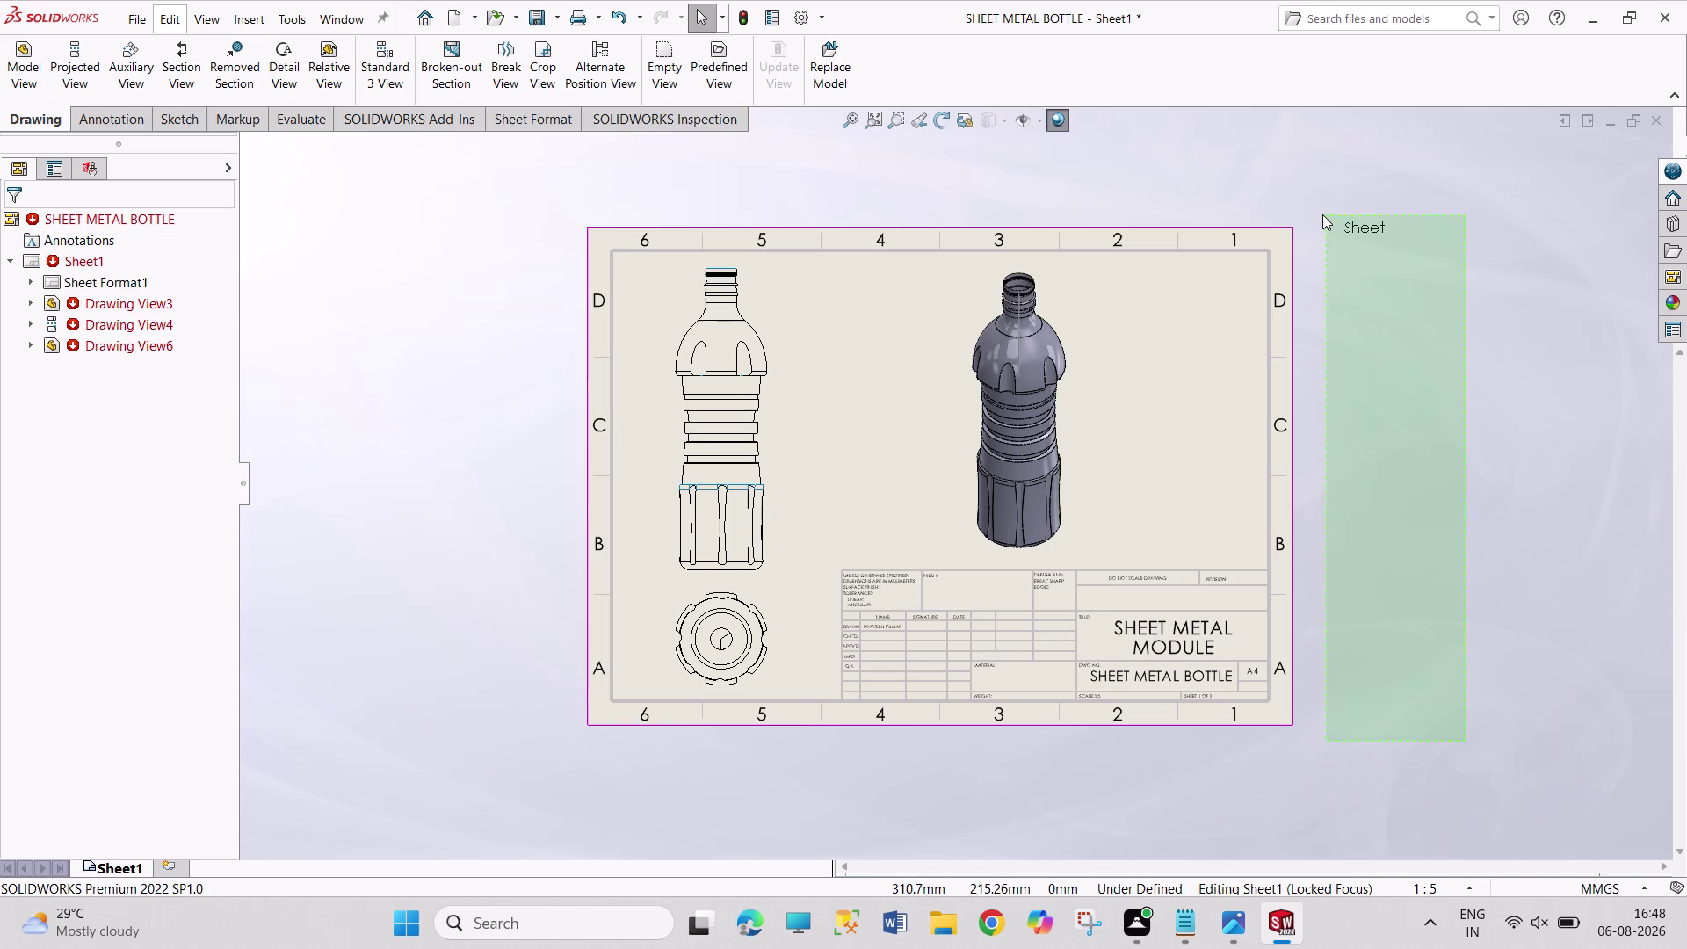
drag(1325, 216, 1032, 194)
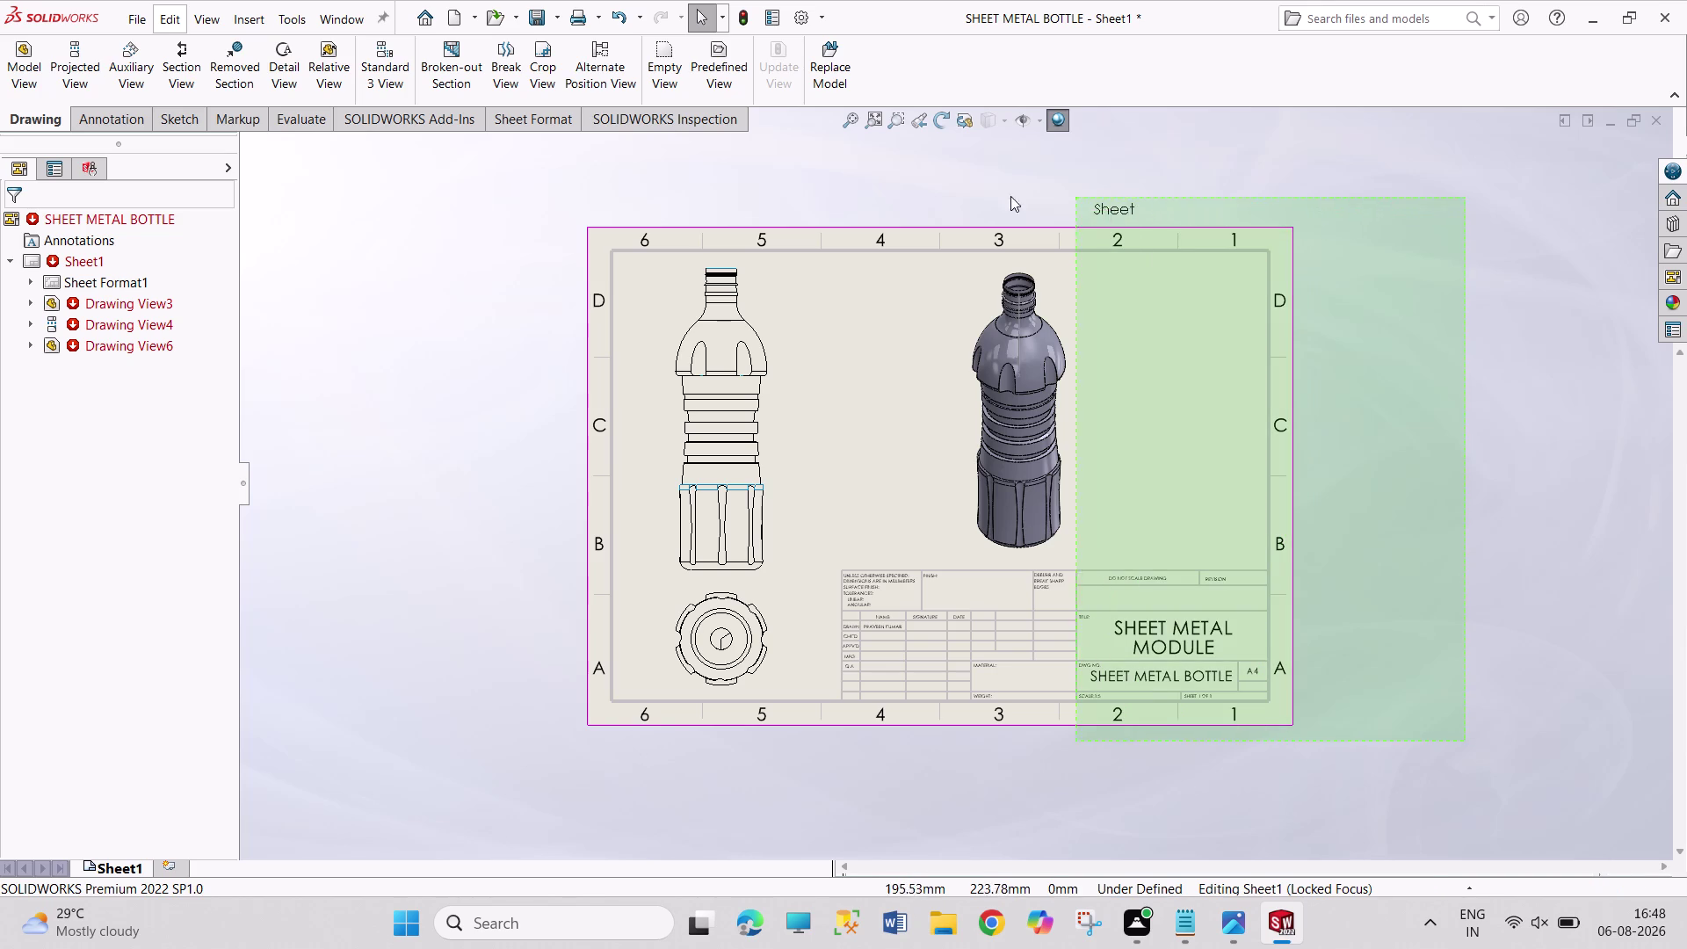
drag(1032, 194, 779, 221)
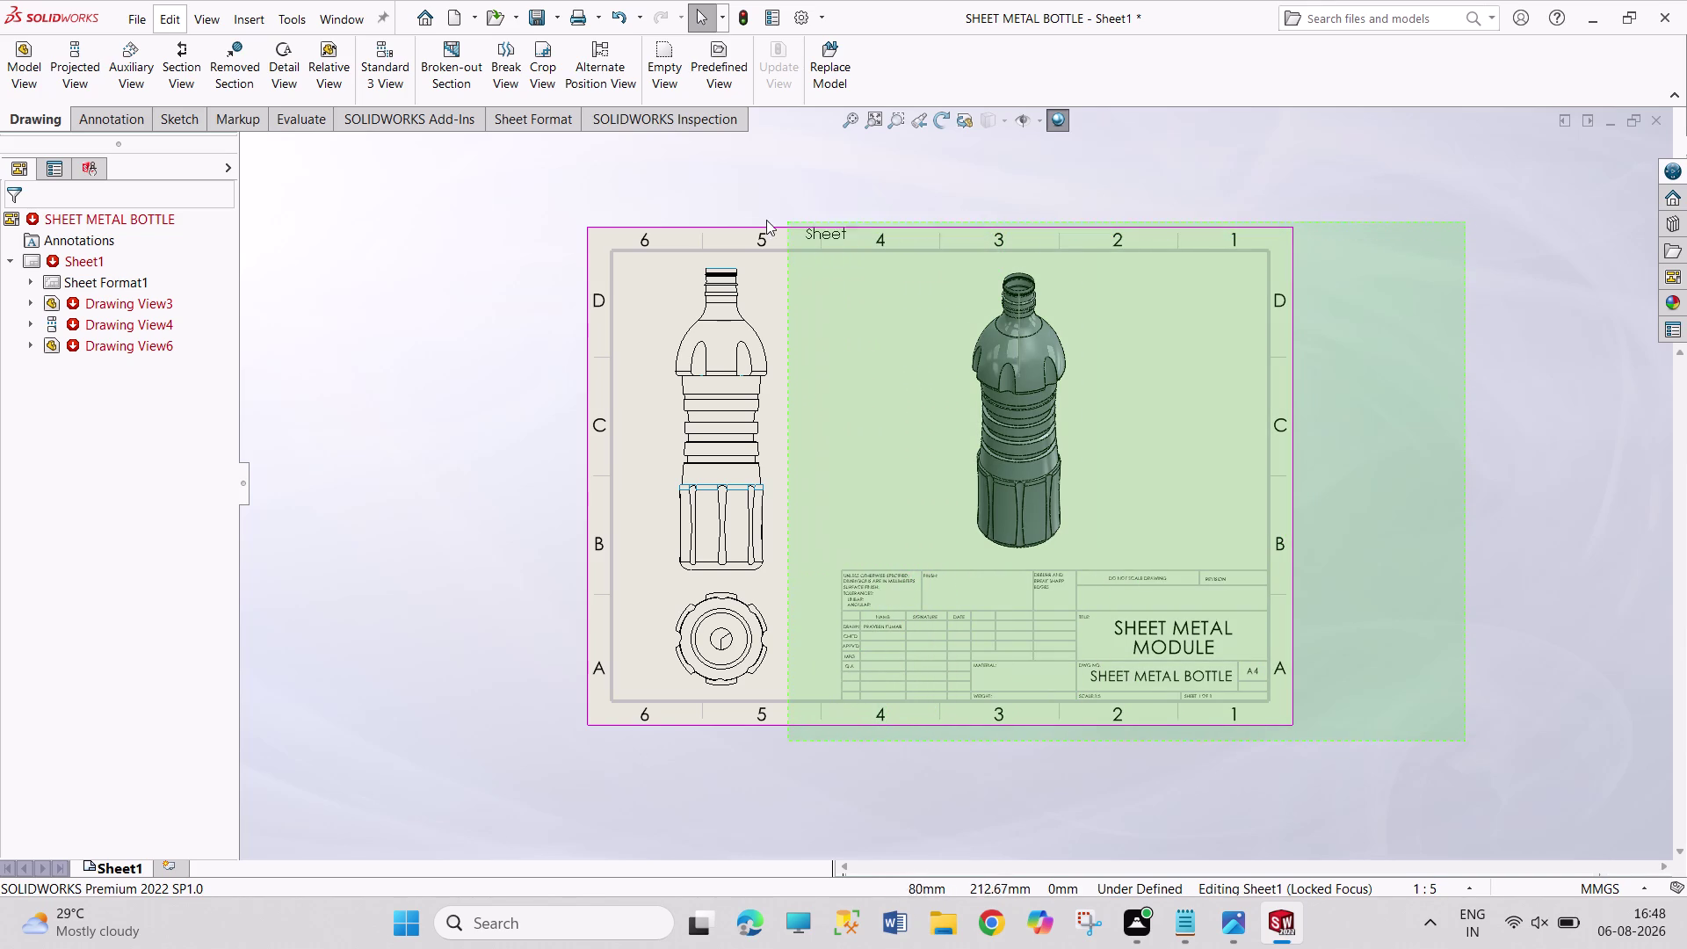
drag(779, 220, 472, 213)
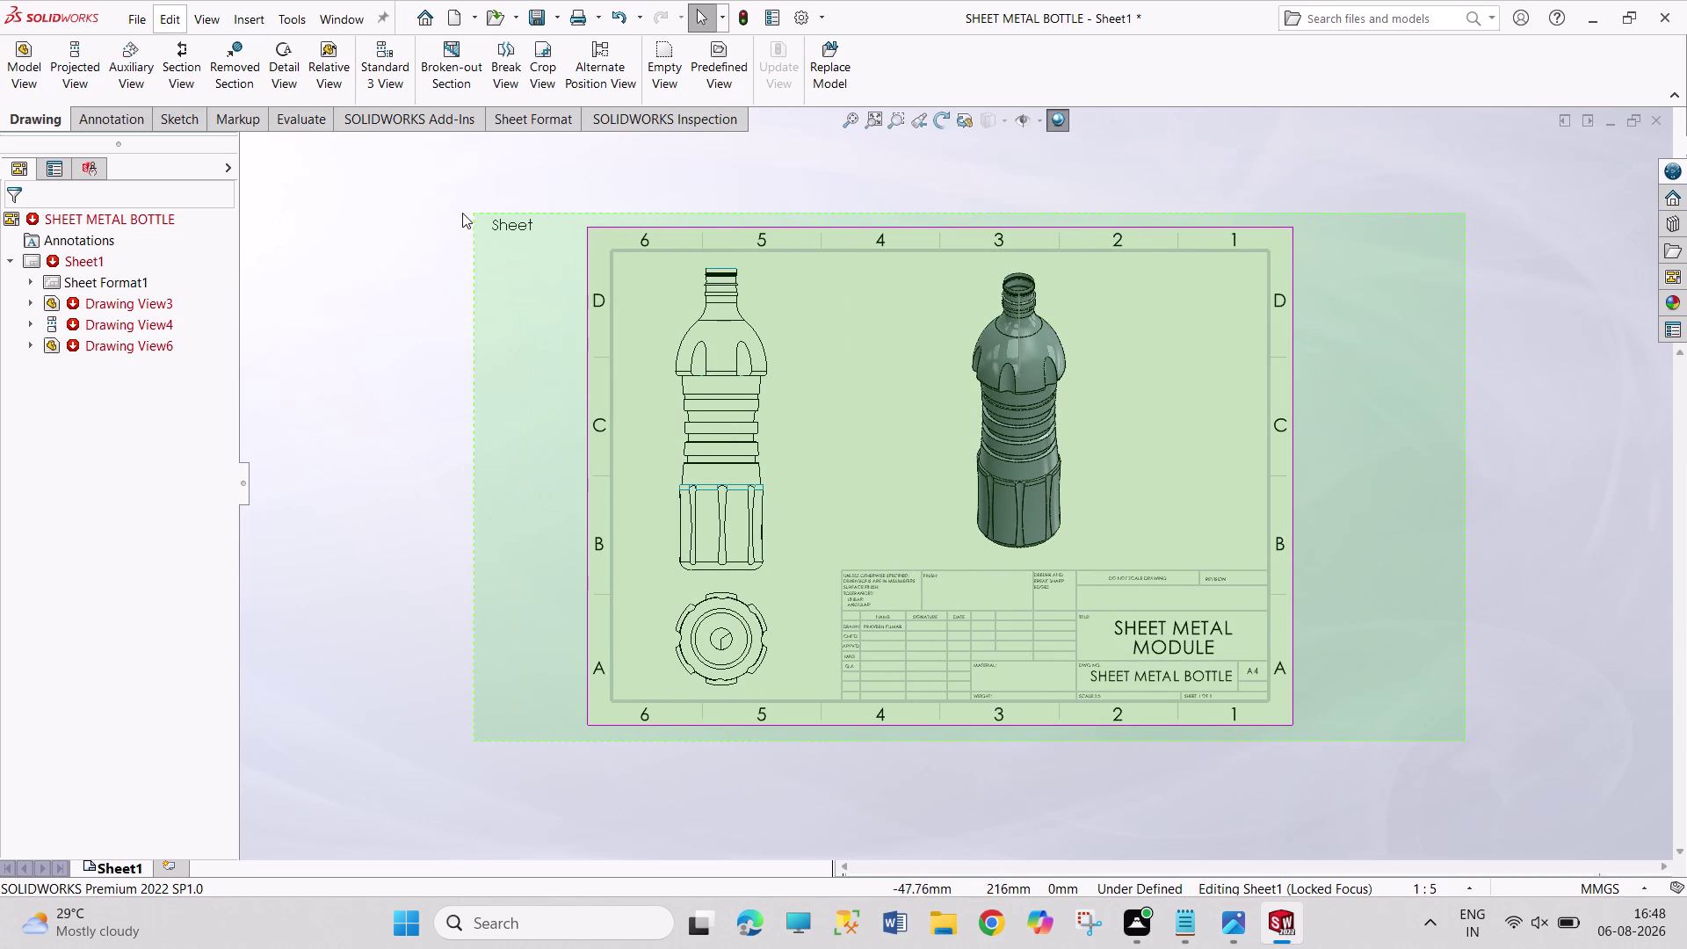
drag(471, 212, 521, 206)
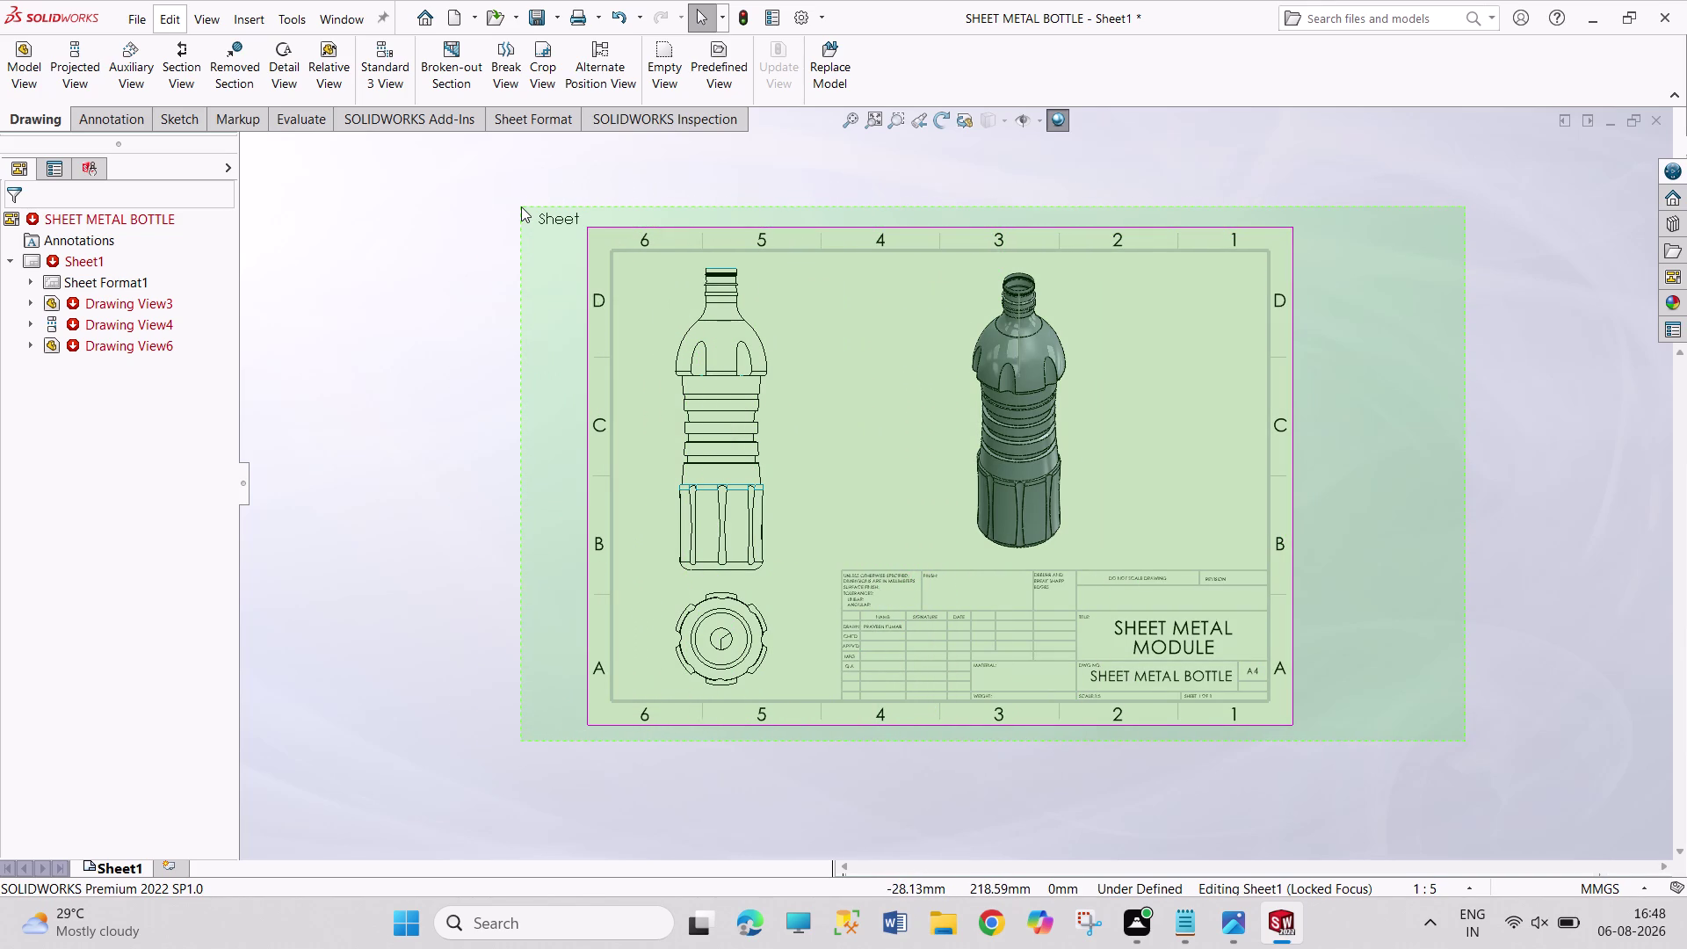
drag(521, 207, 509, 204)
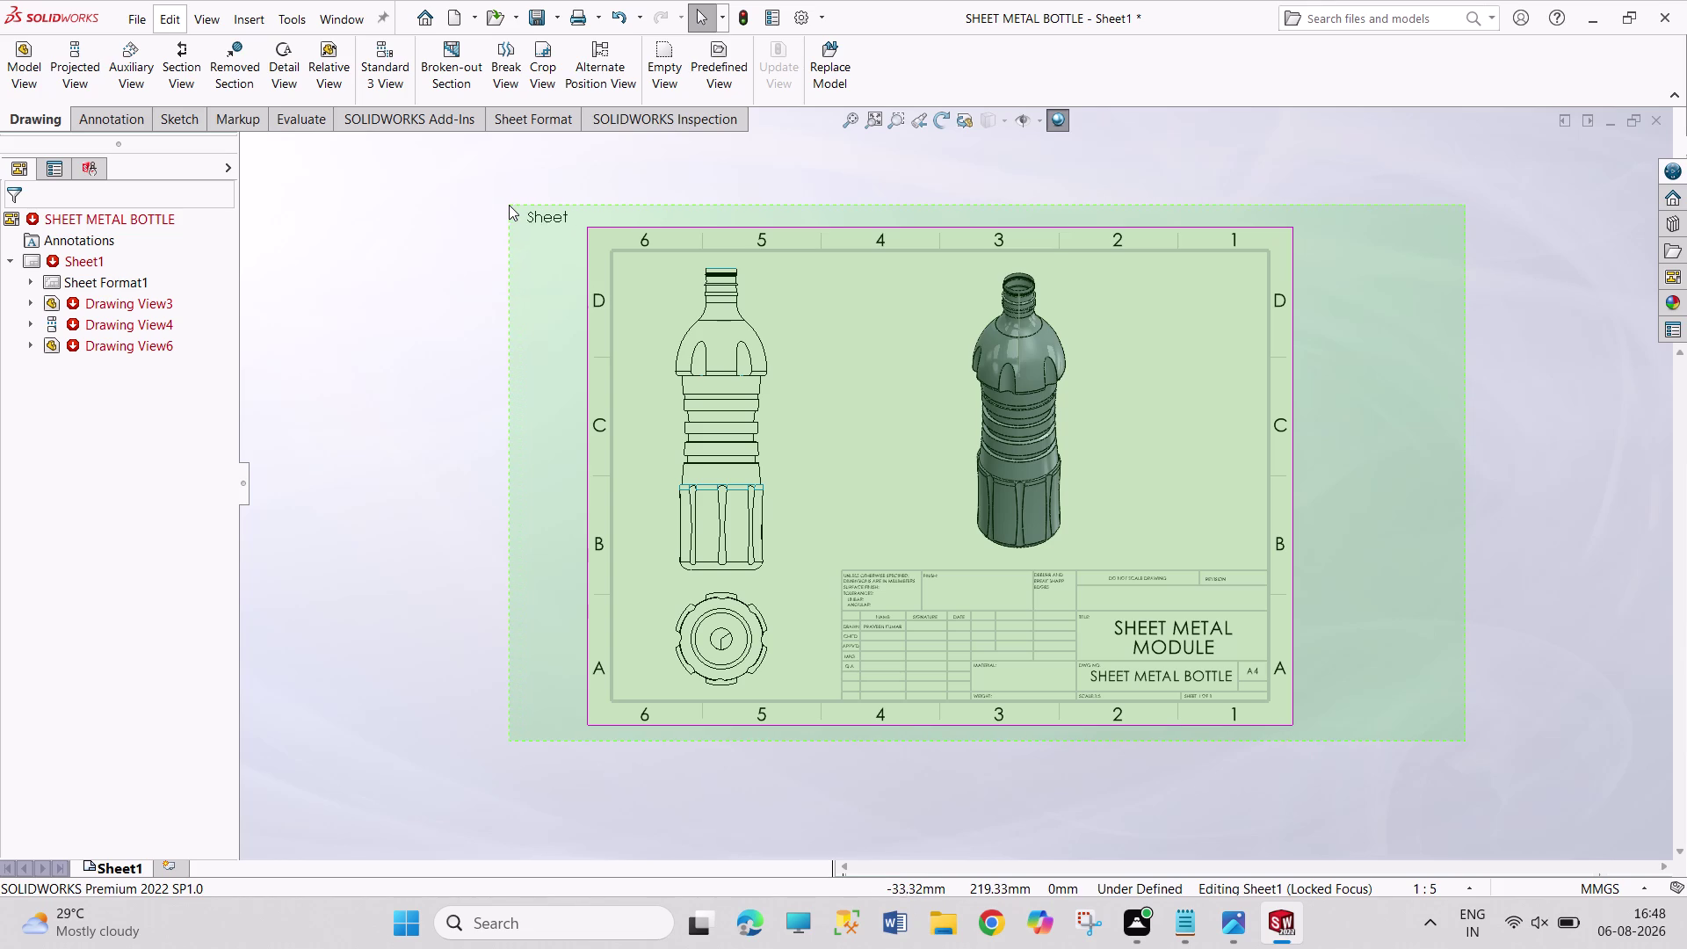
drag(508, 205, 495, 210)
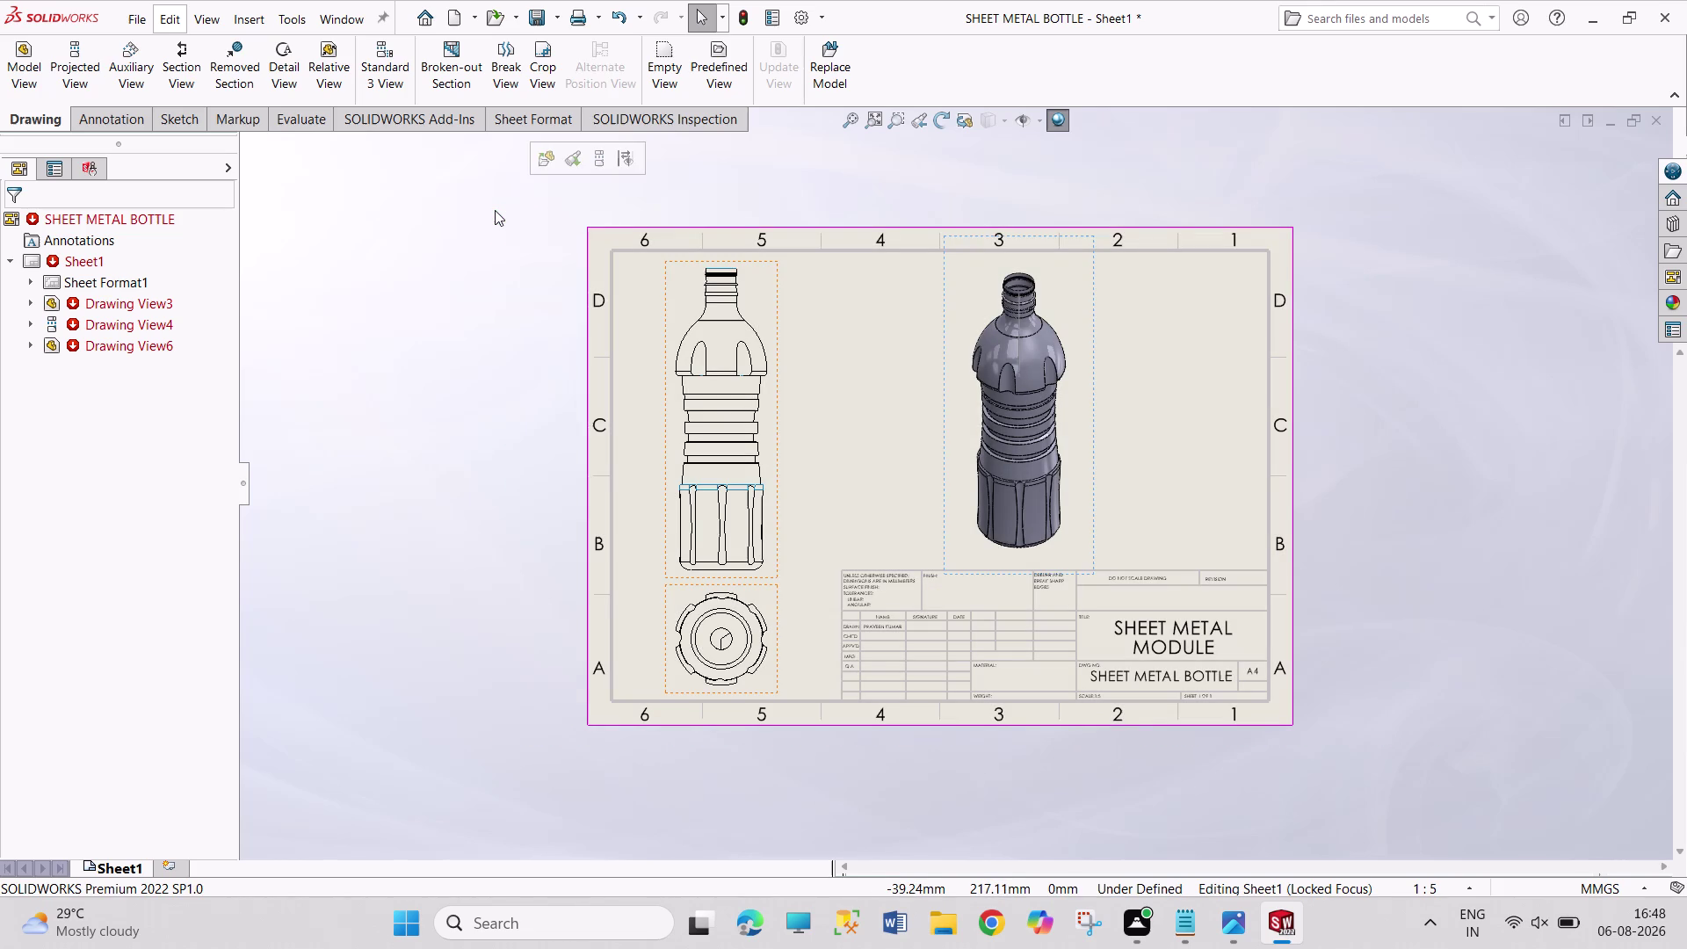
click(495, 210)
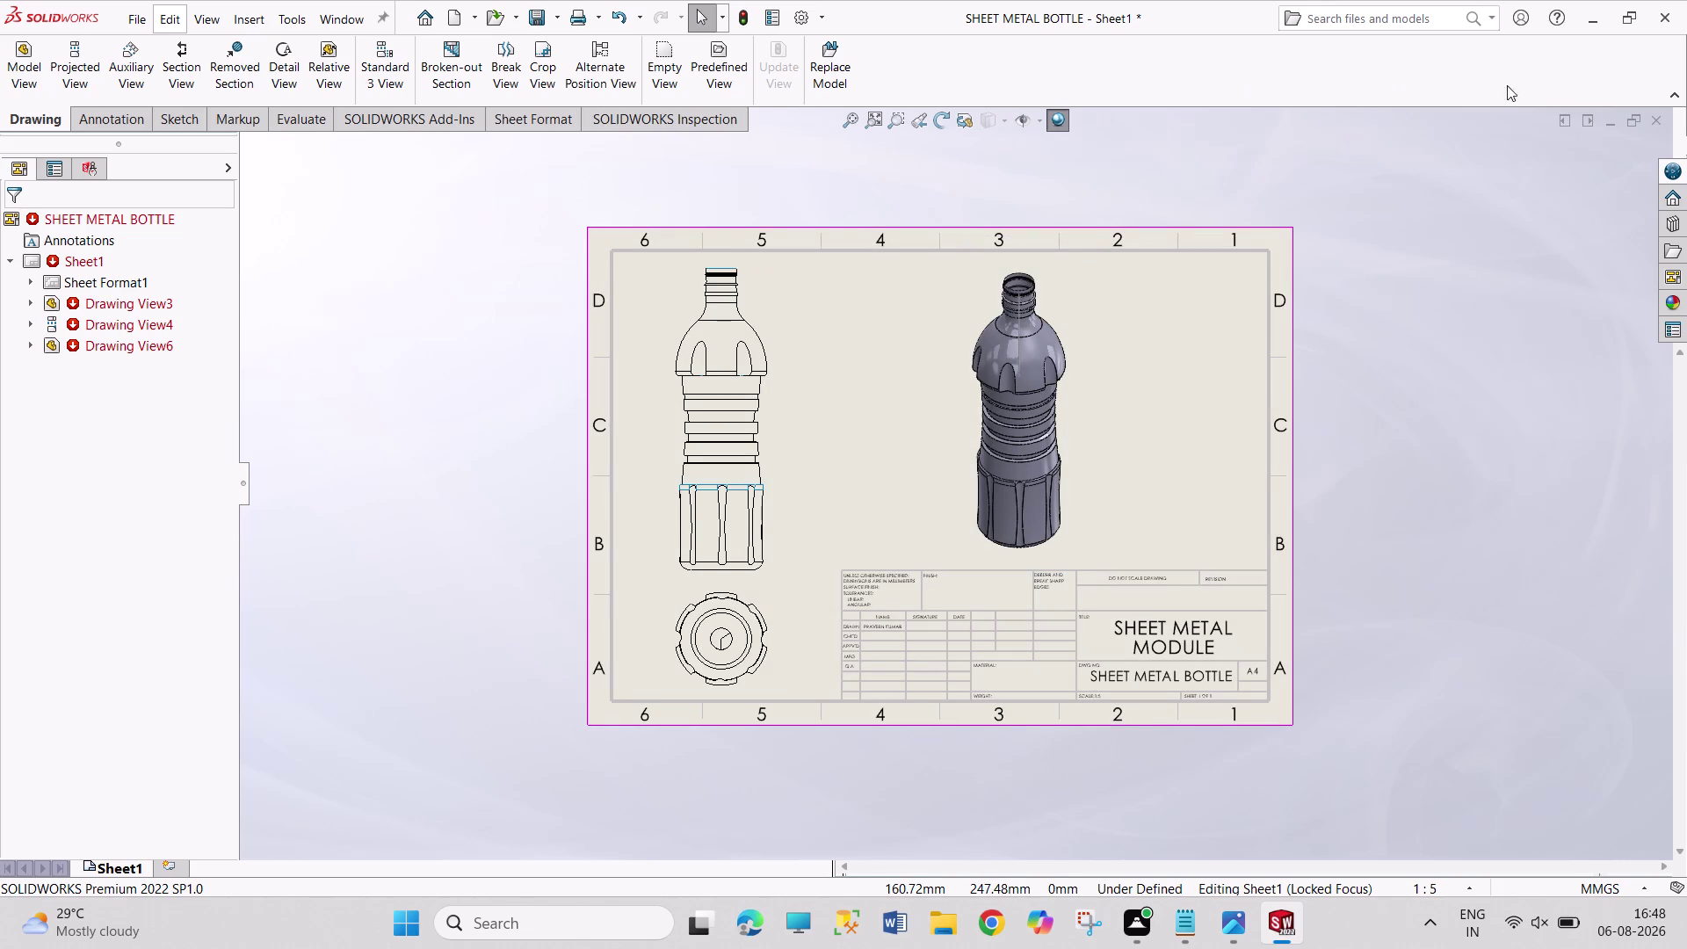
drag(1370, 188, 1377, 443)
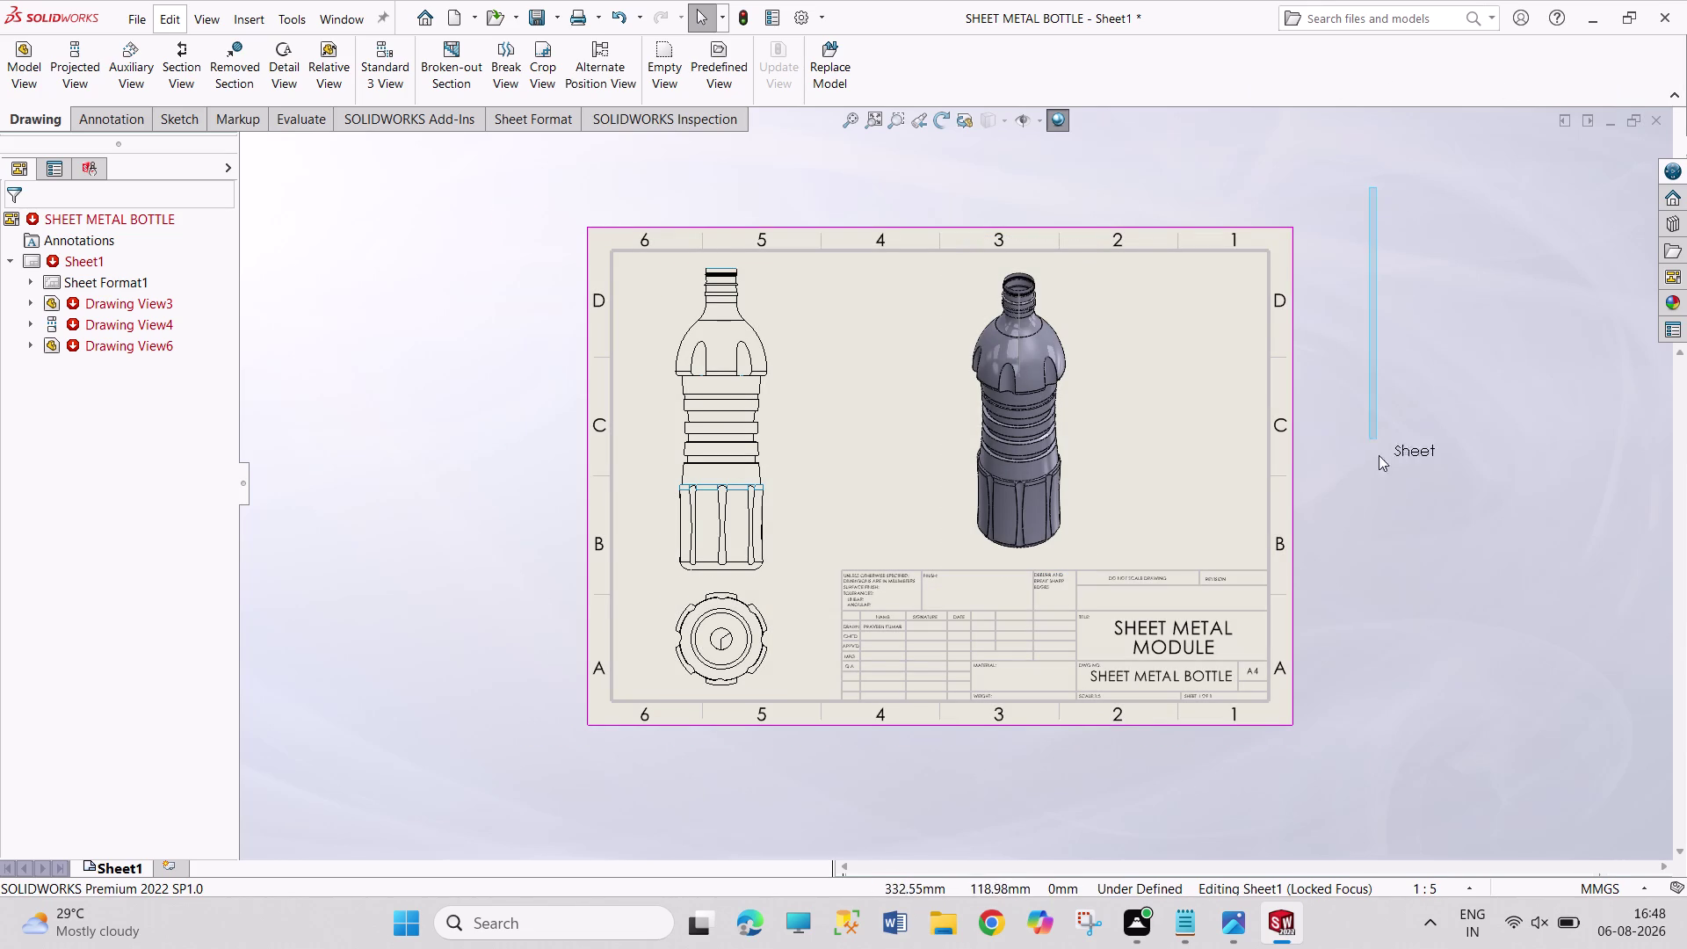
drag(1377, 442, 1447, 790)
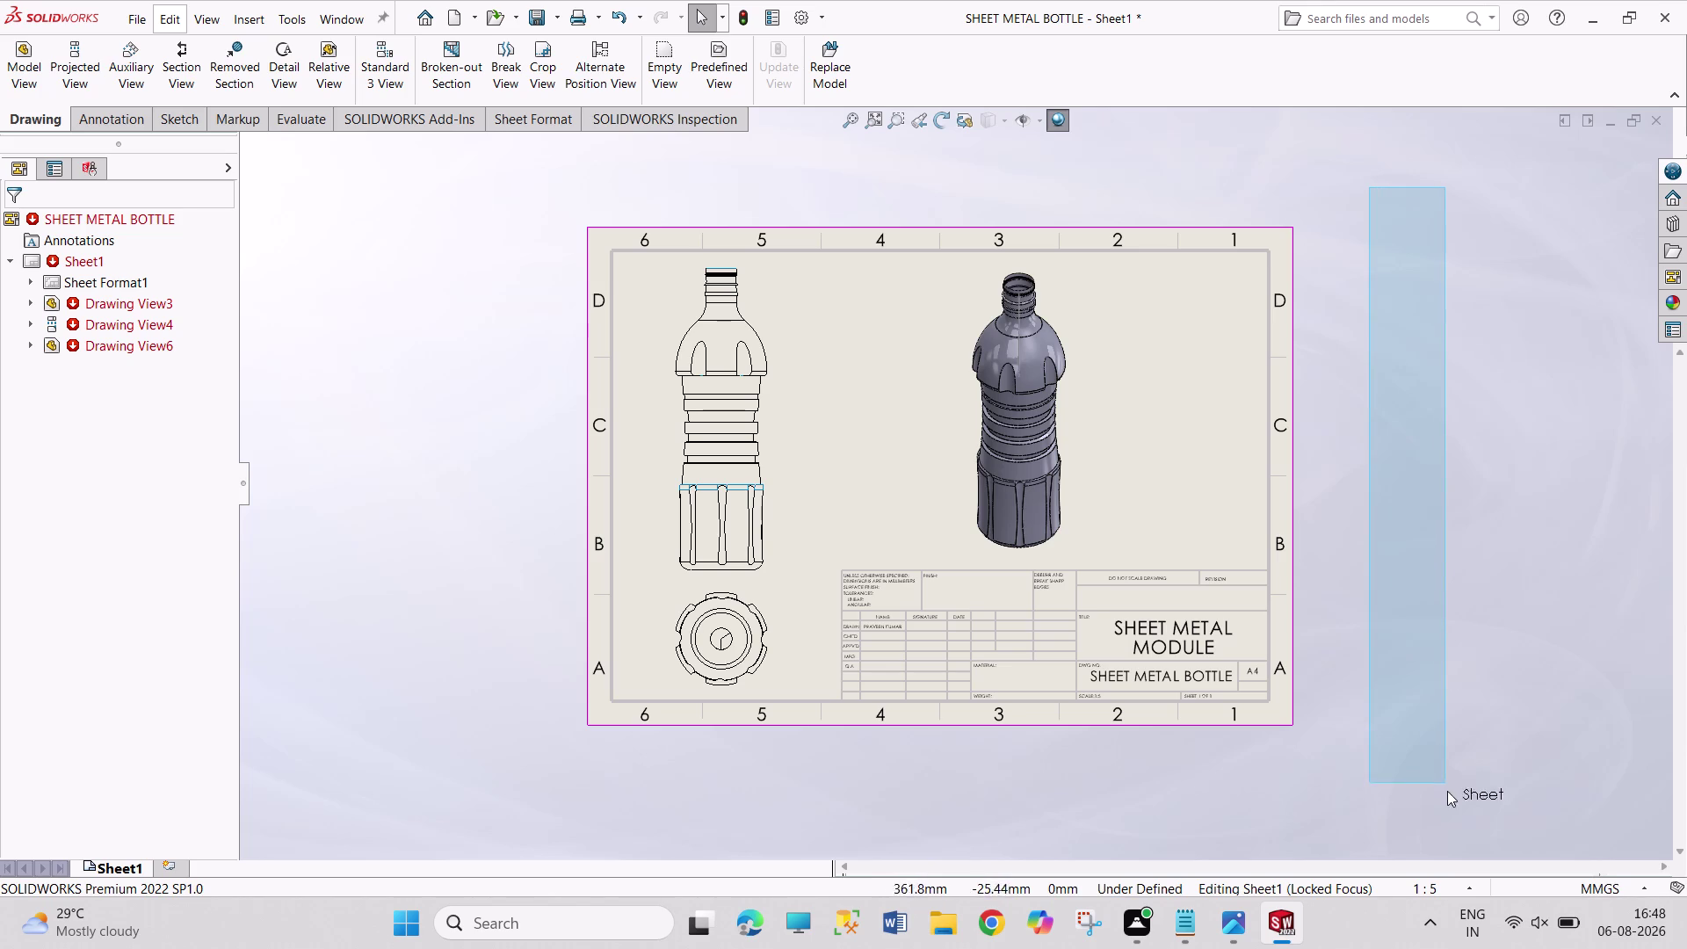
drag(1448, 790, 1445, 773)
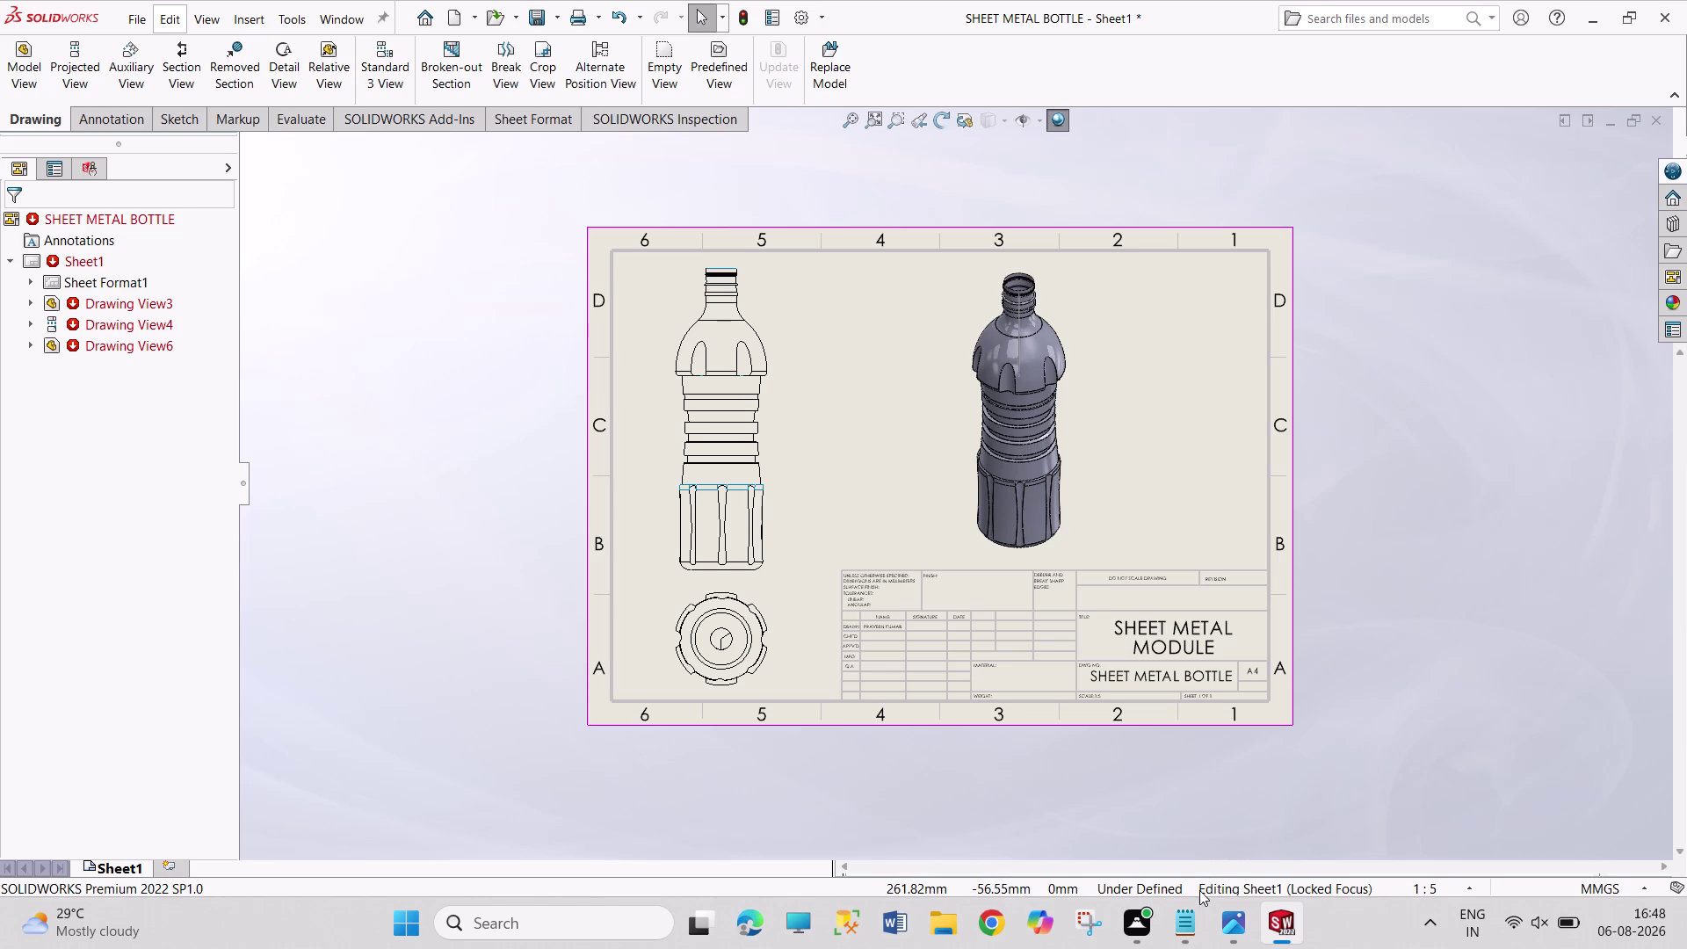
click(1193, 911)
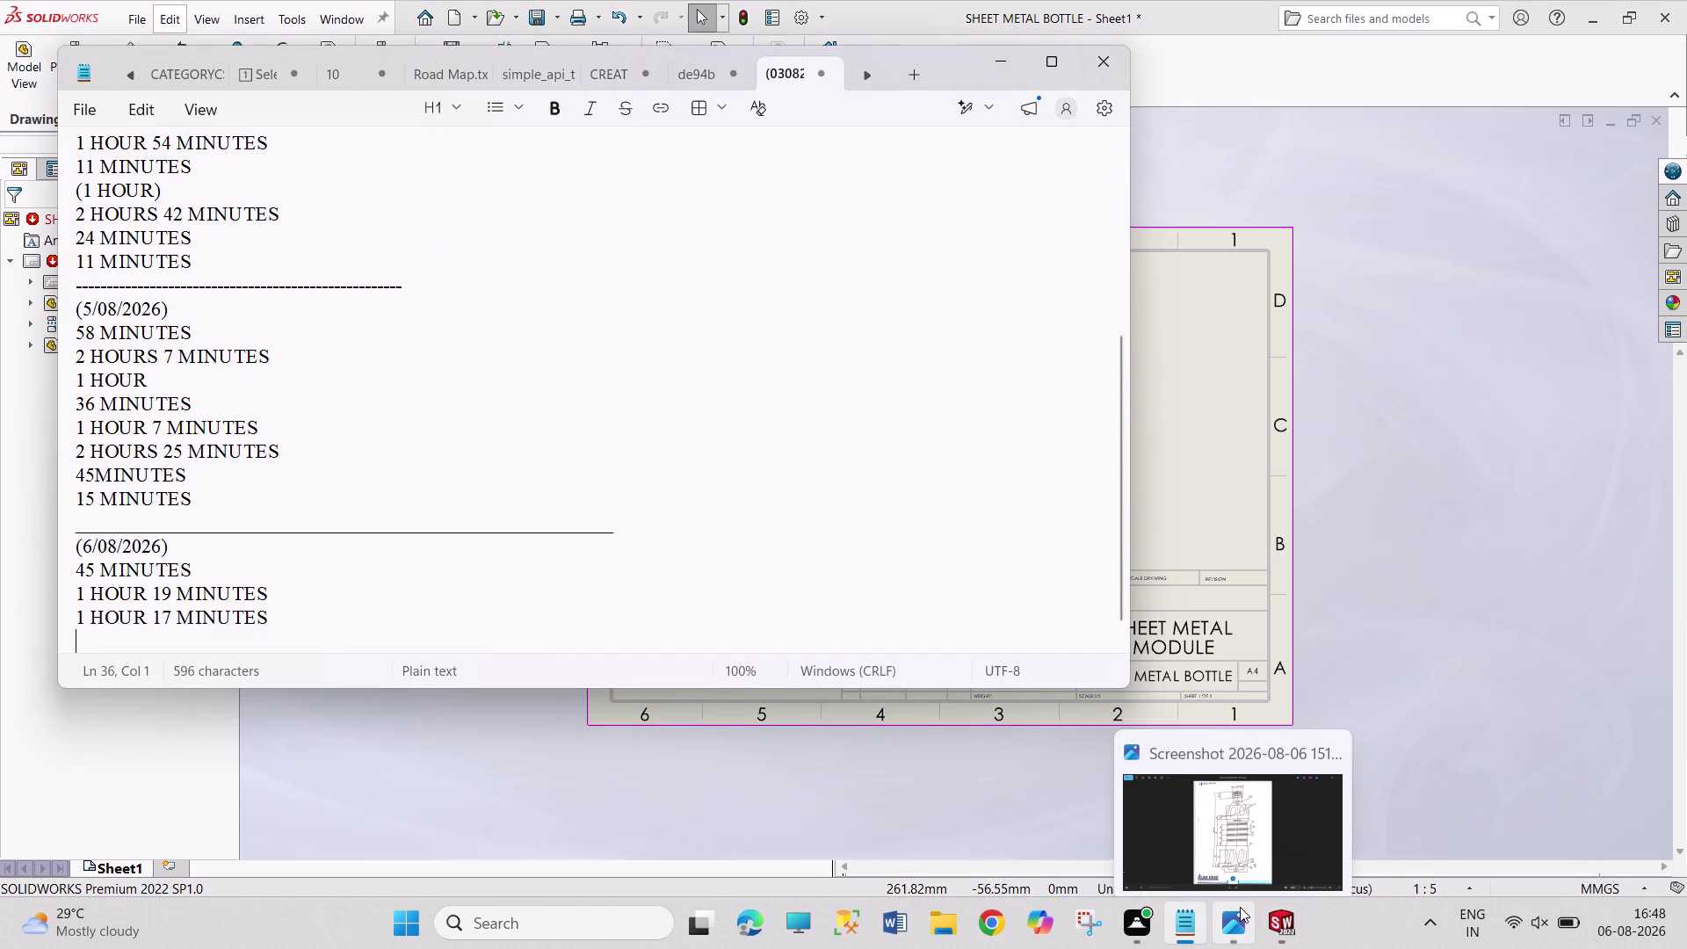
drag(1240, 906, 1272, 913)
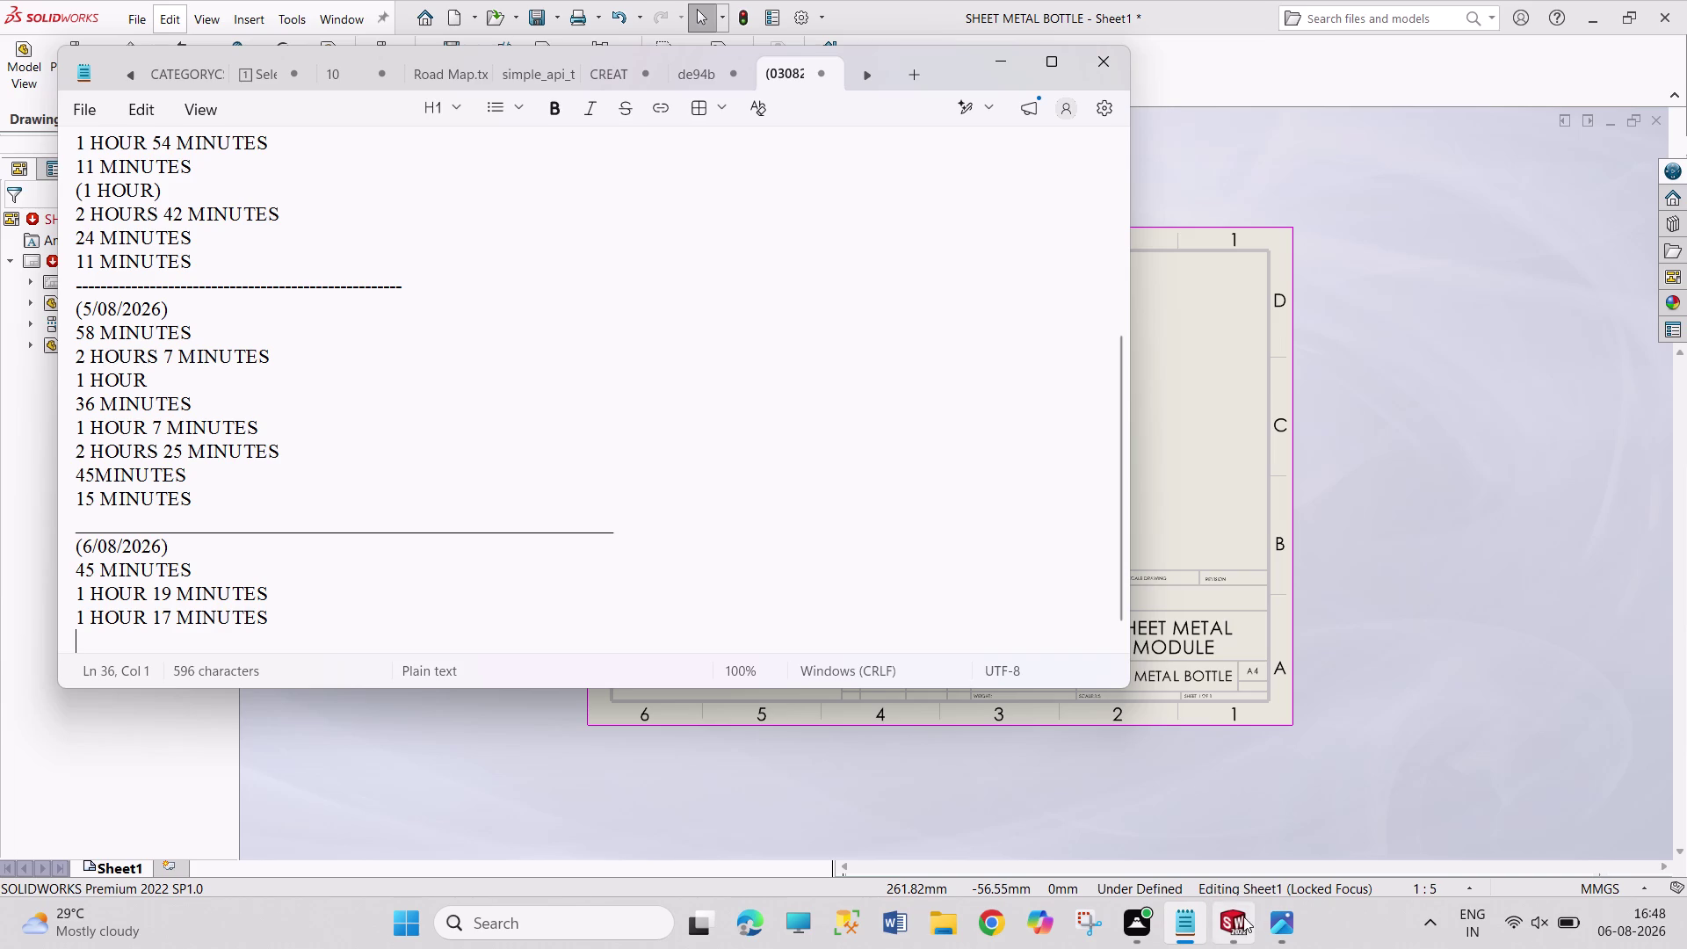
click(1243, 917)
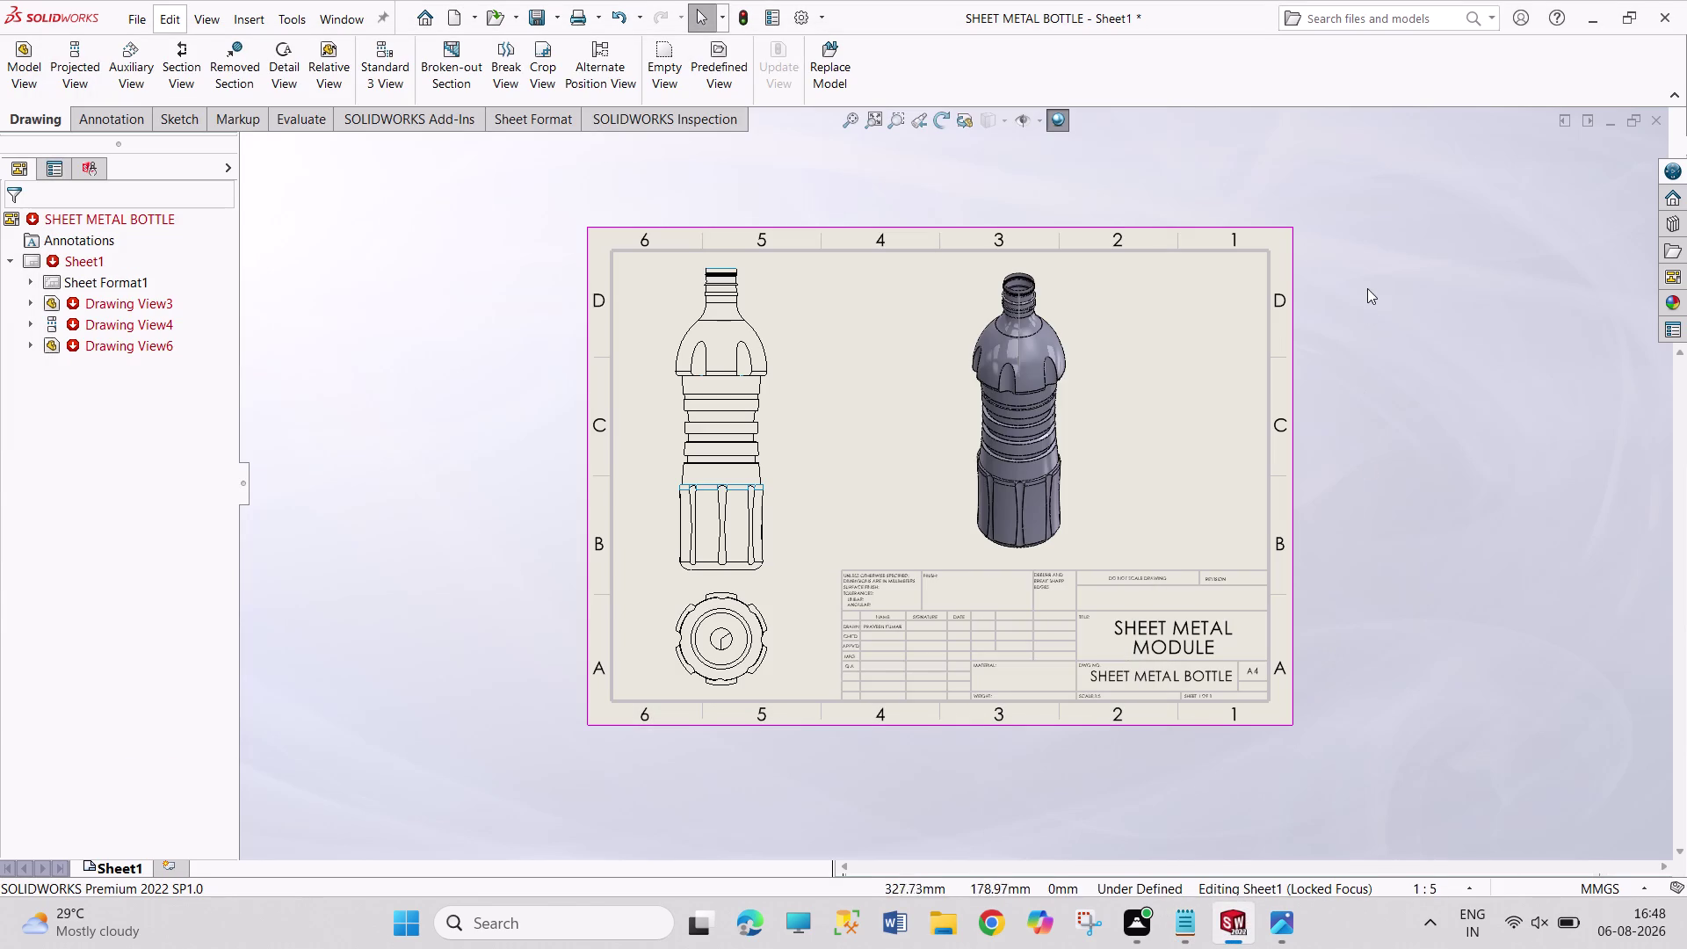
drag(1338, 182, 1391, 546)
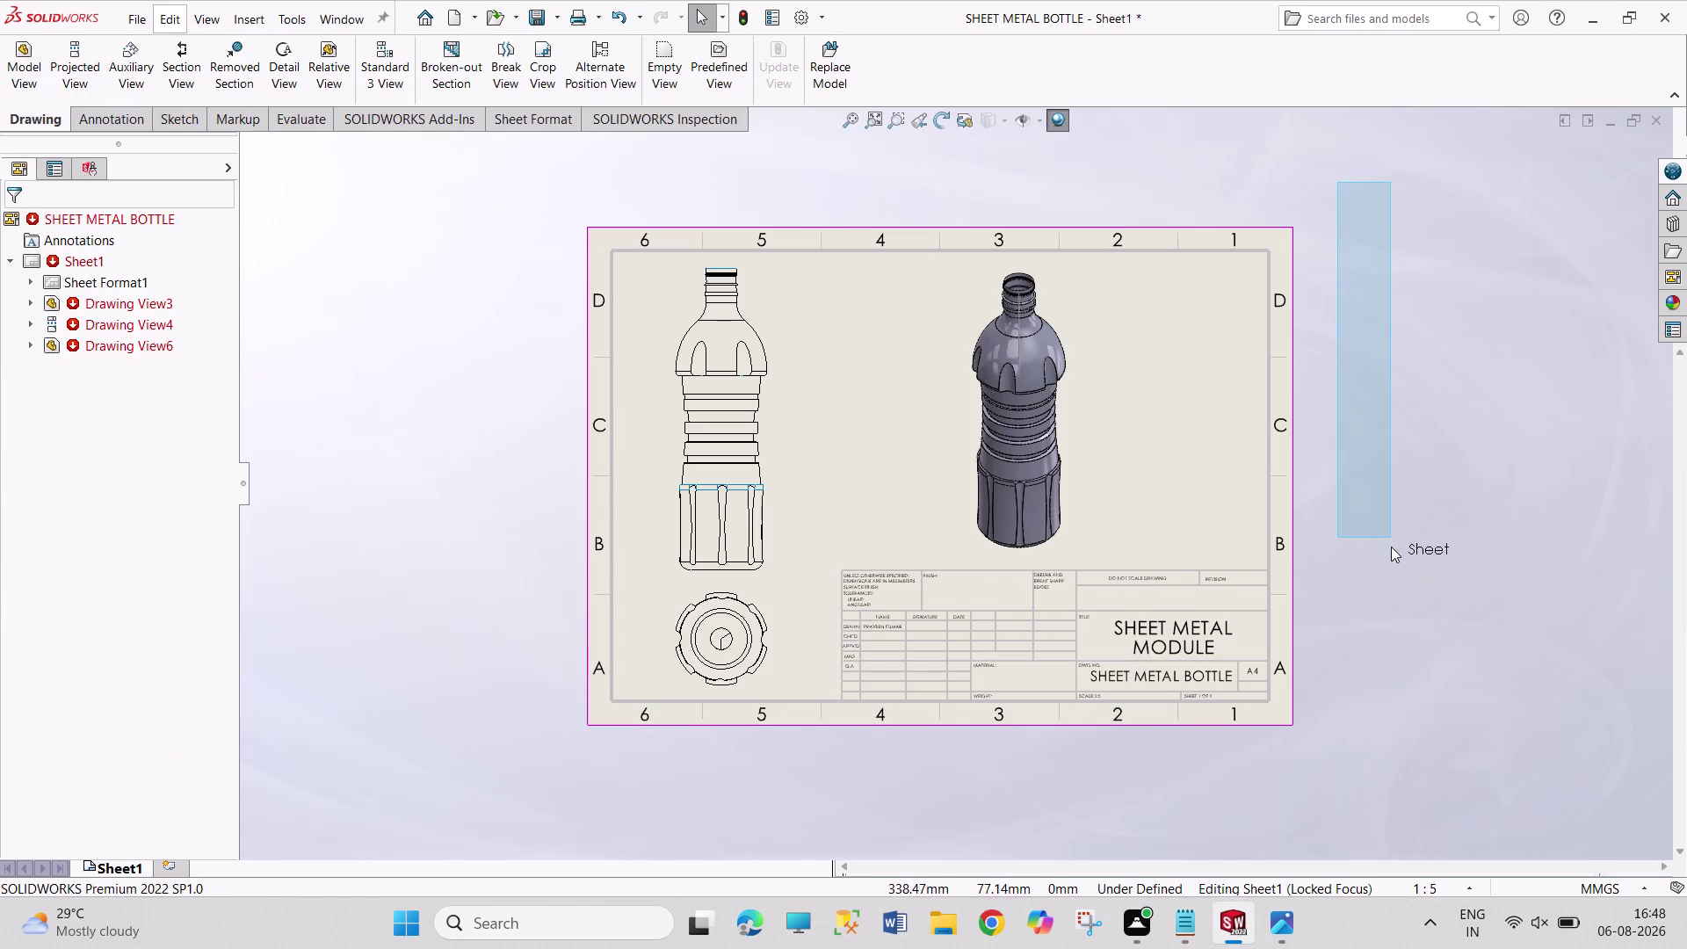
drag(1391, 547, 1426, 836)
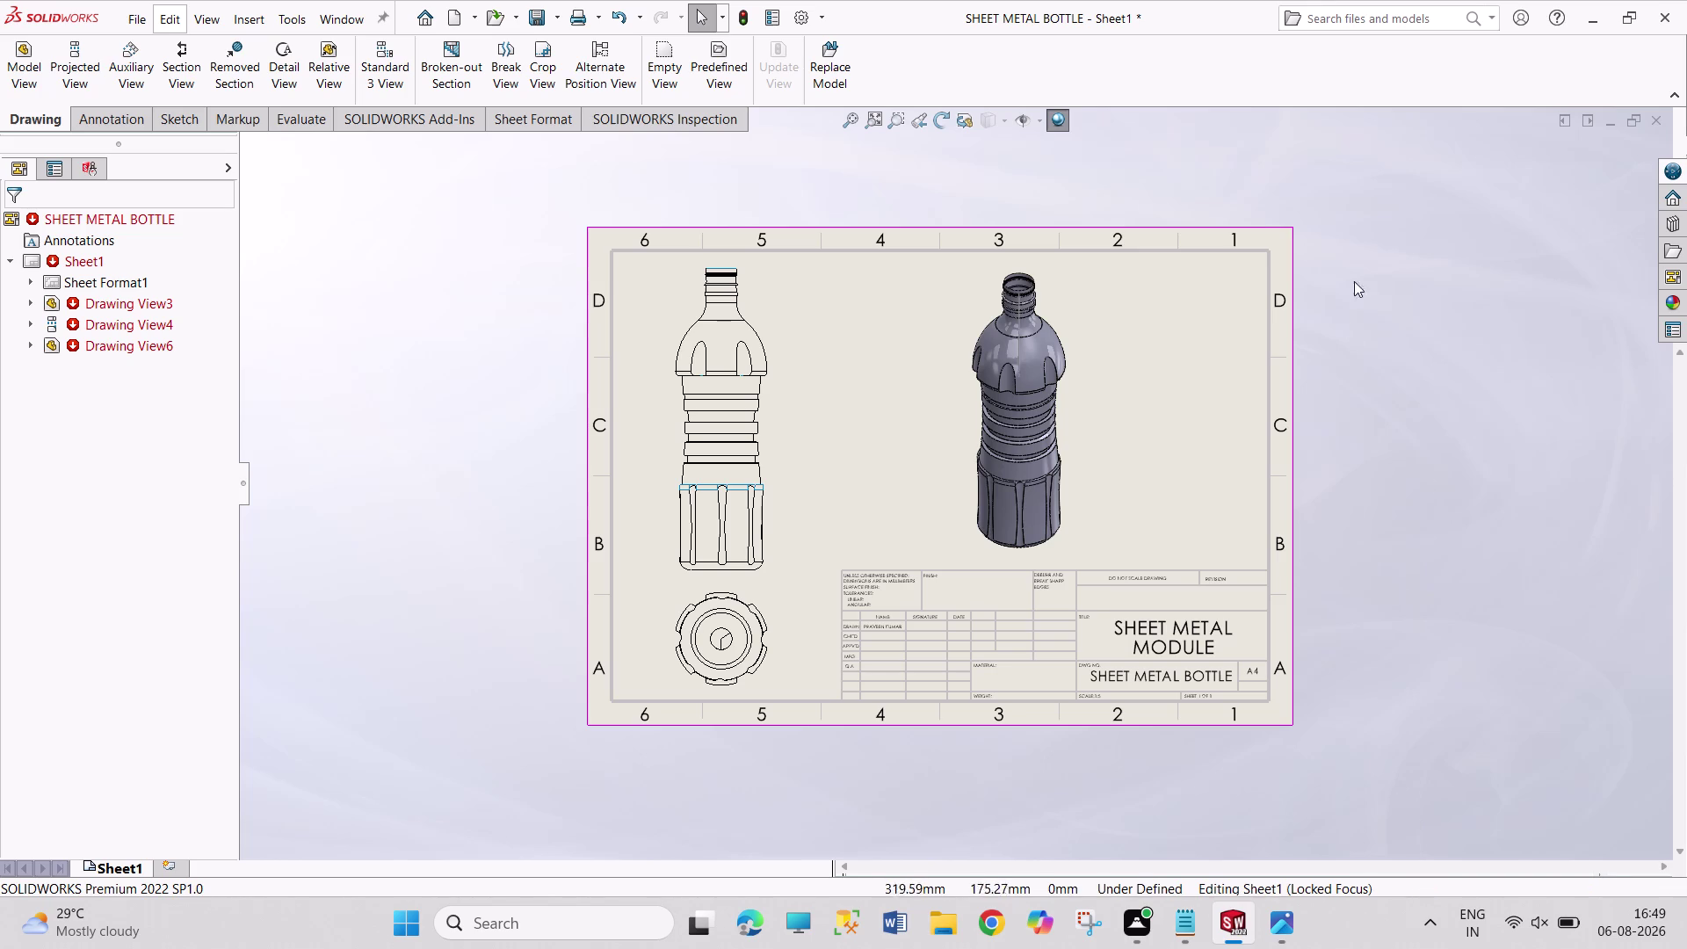
drag(1346, 181, 1412, 622)
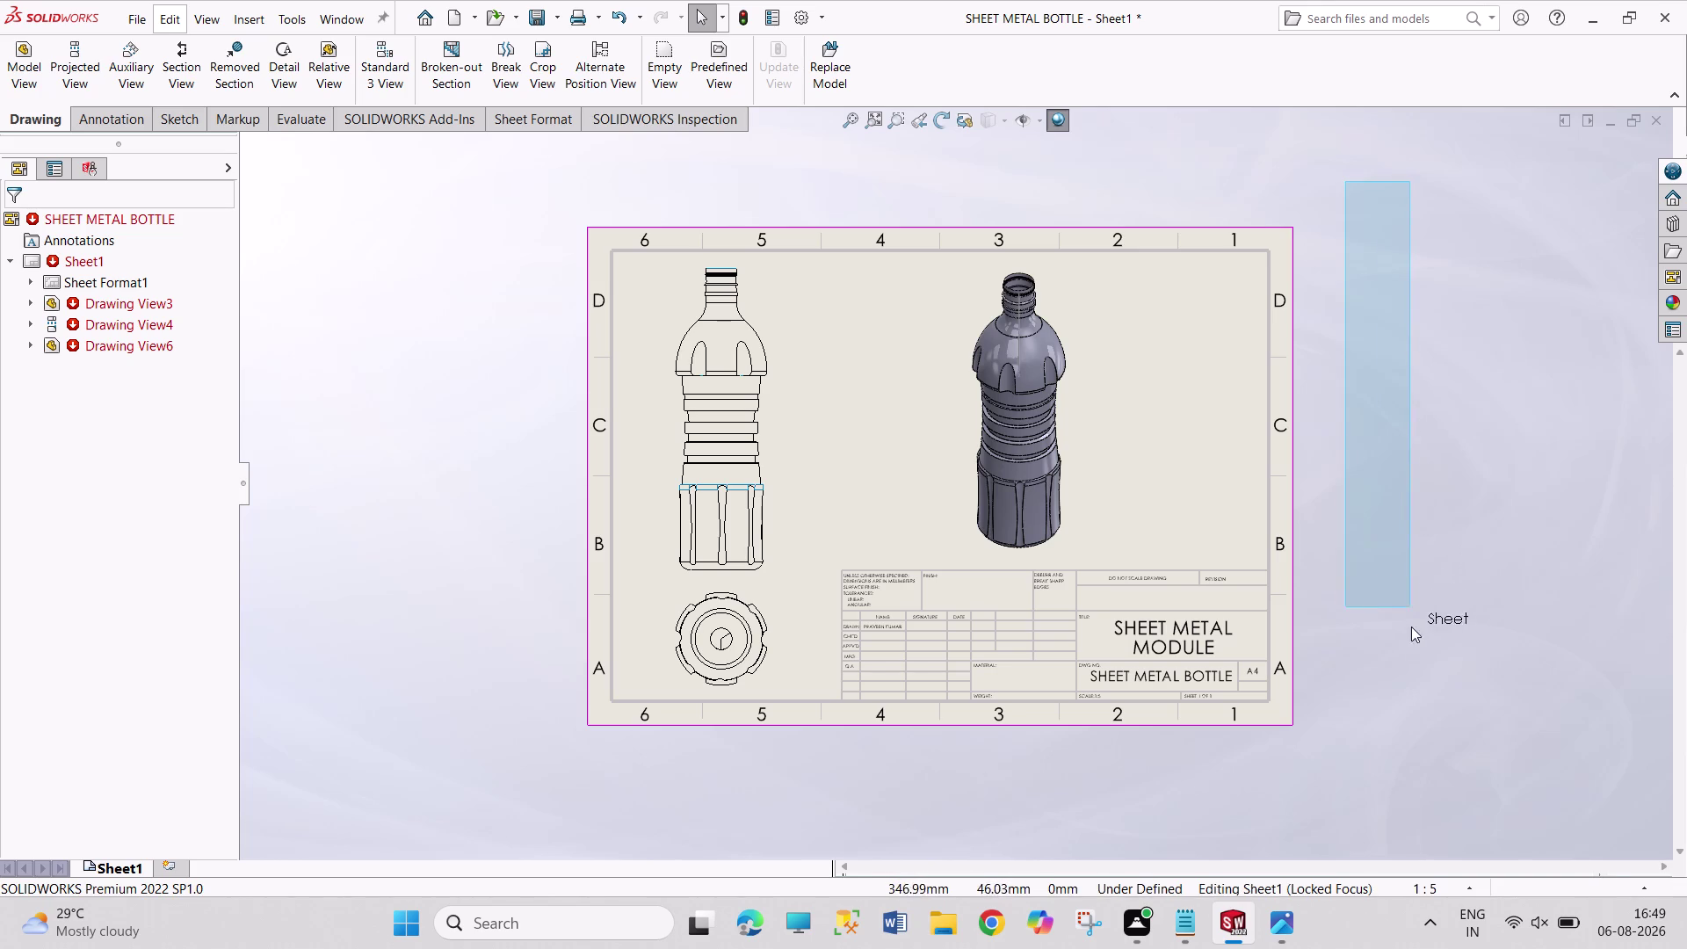
drag(1411, 622, 1412, 659)
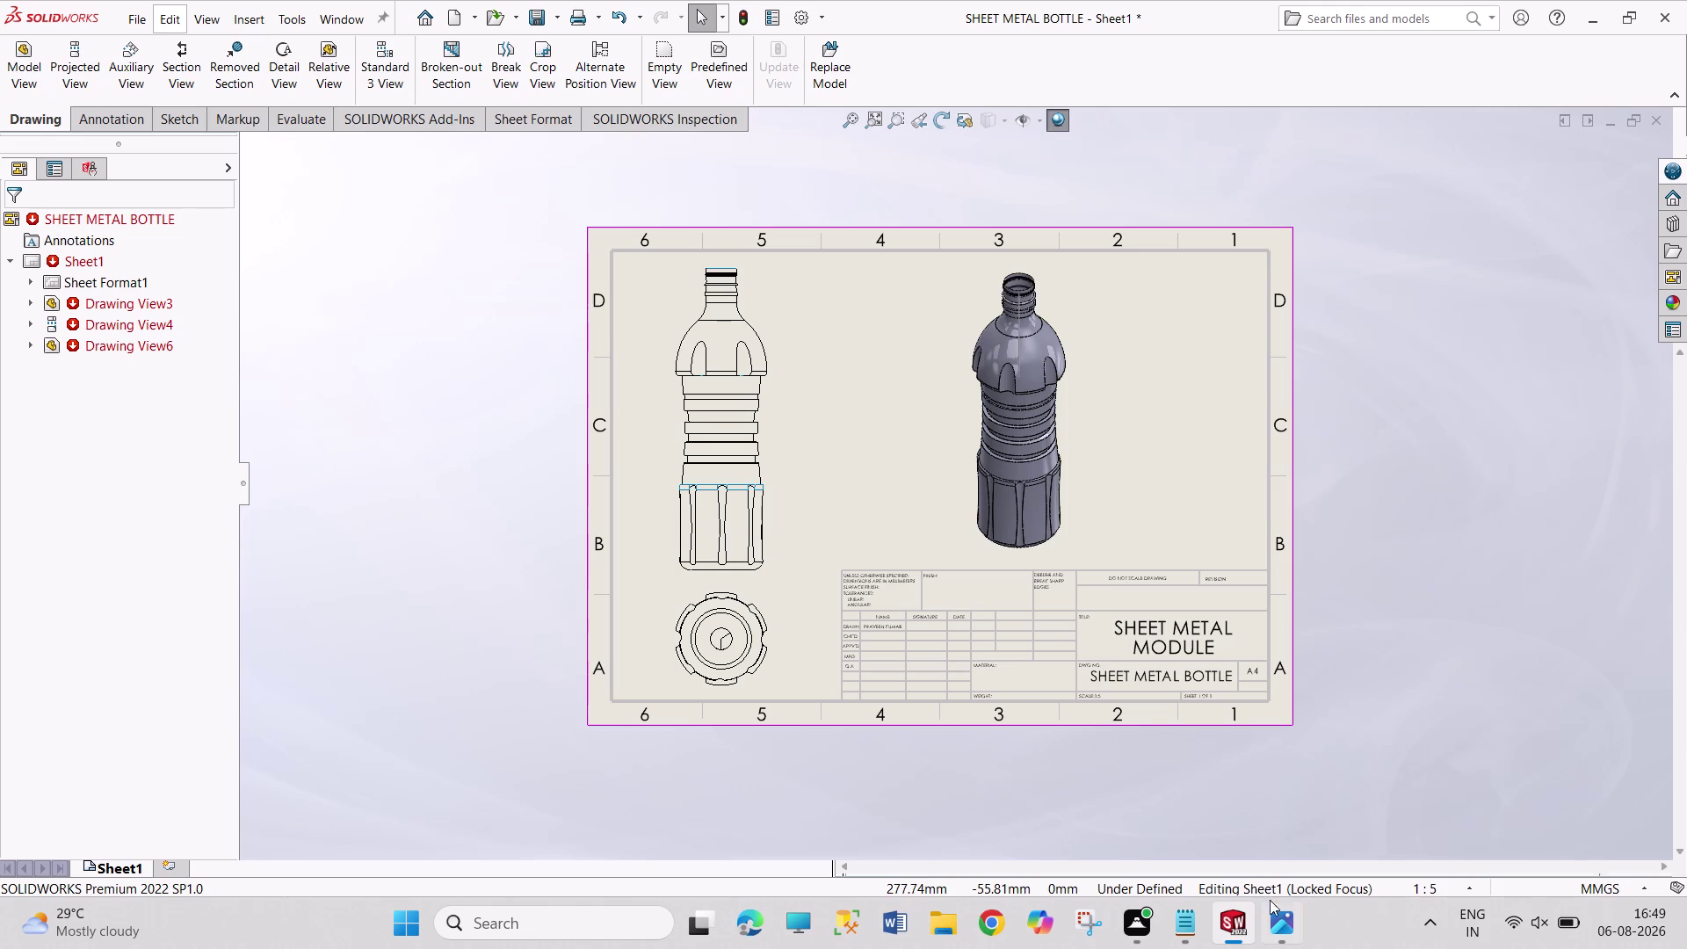
drag(1282, 921, 1238, 921)
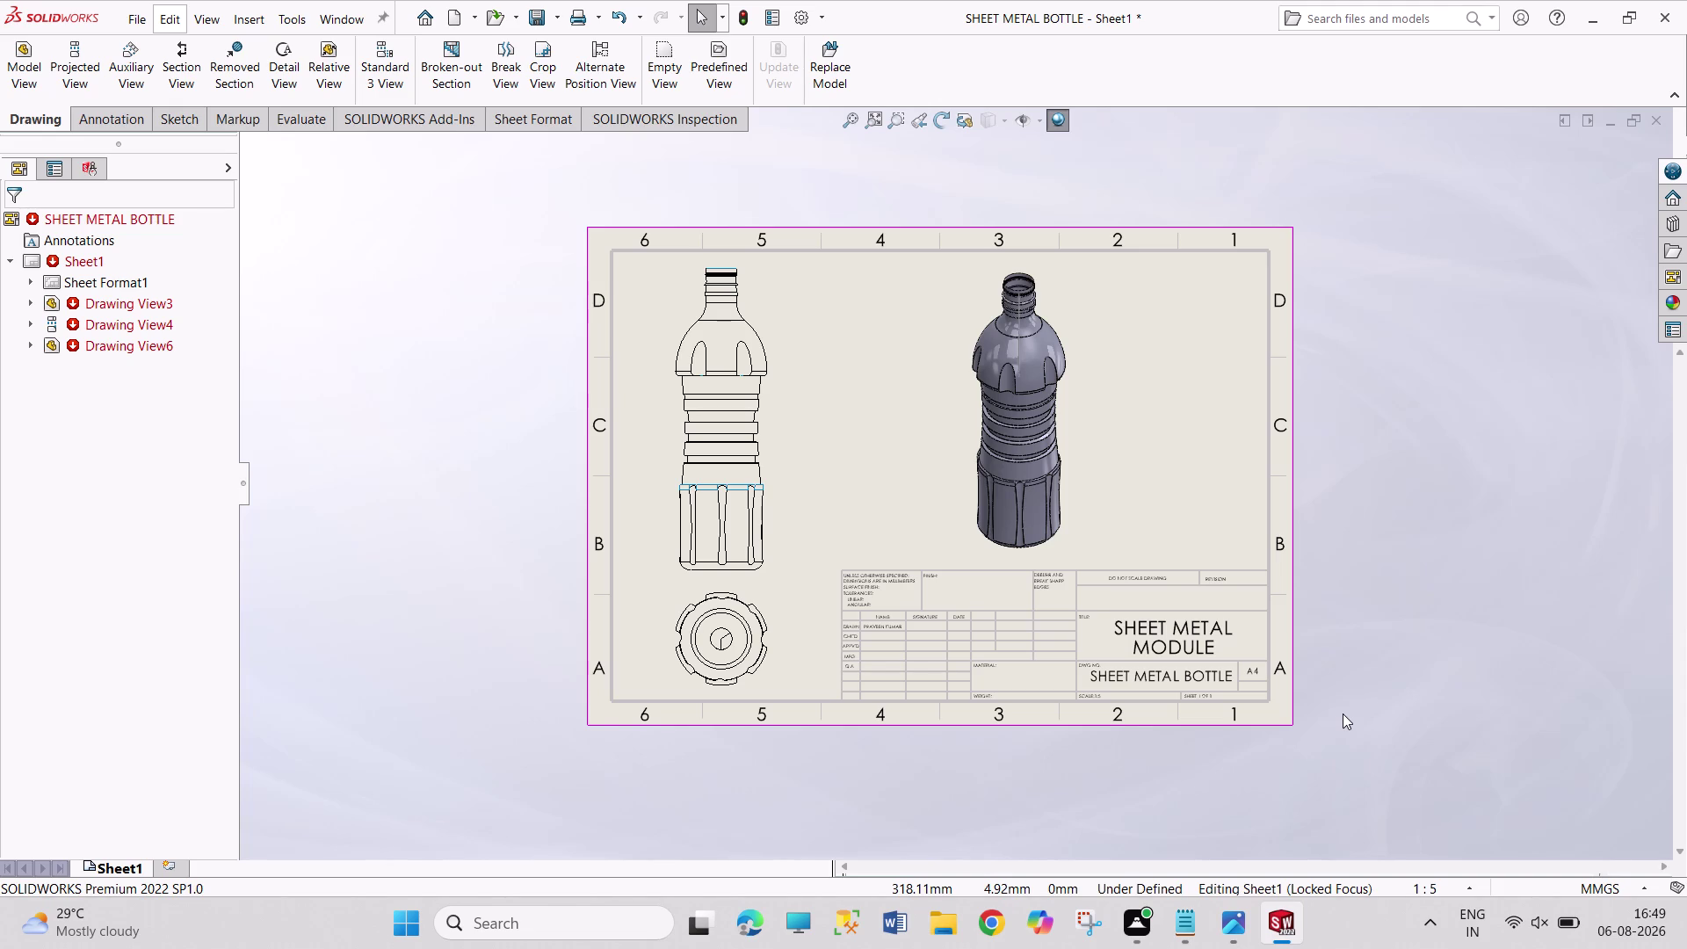
click(1403, 575)
click(1403, 575)
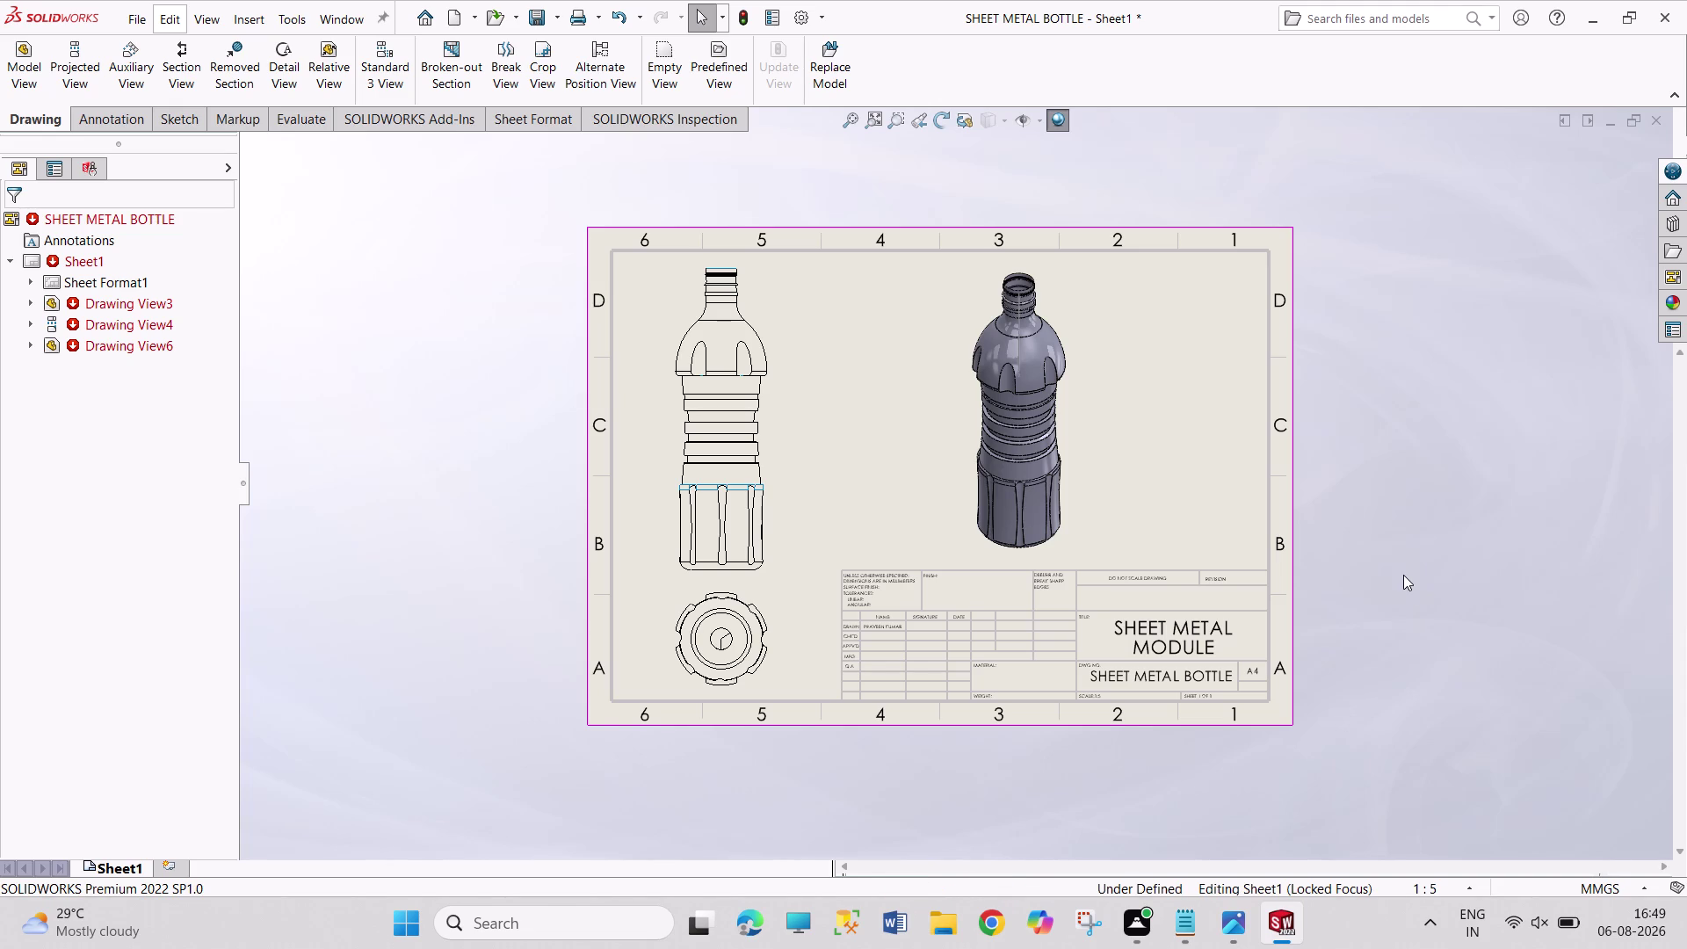
triple_click(1403, 575)
triple_click(1403, 574)
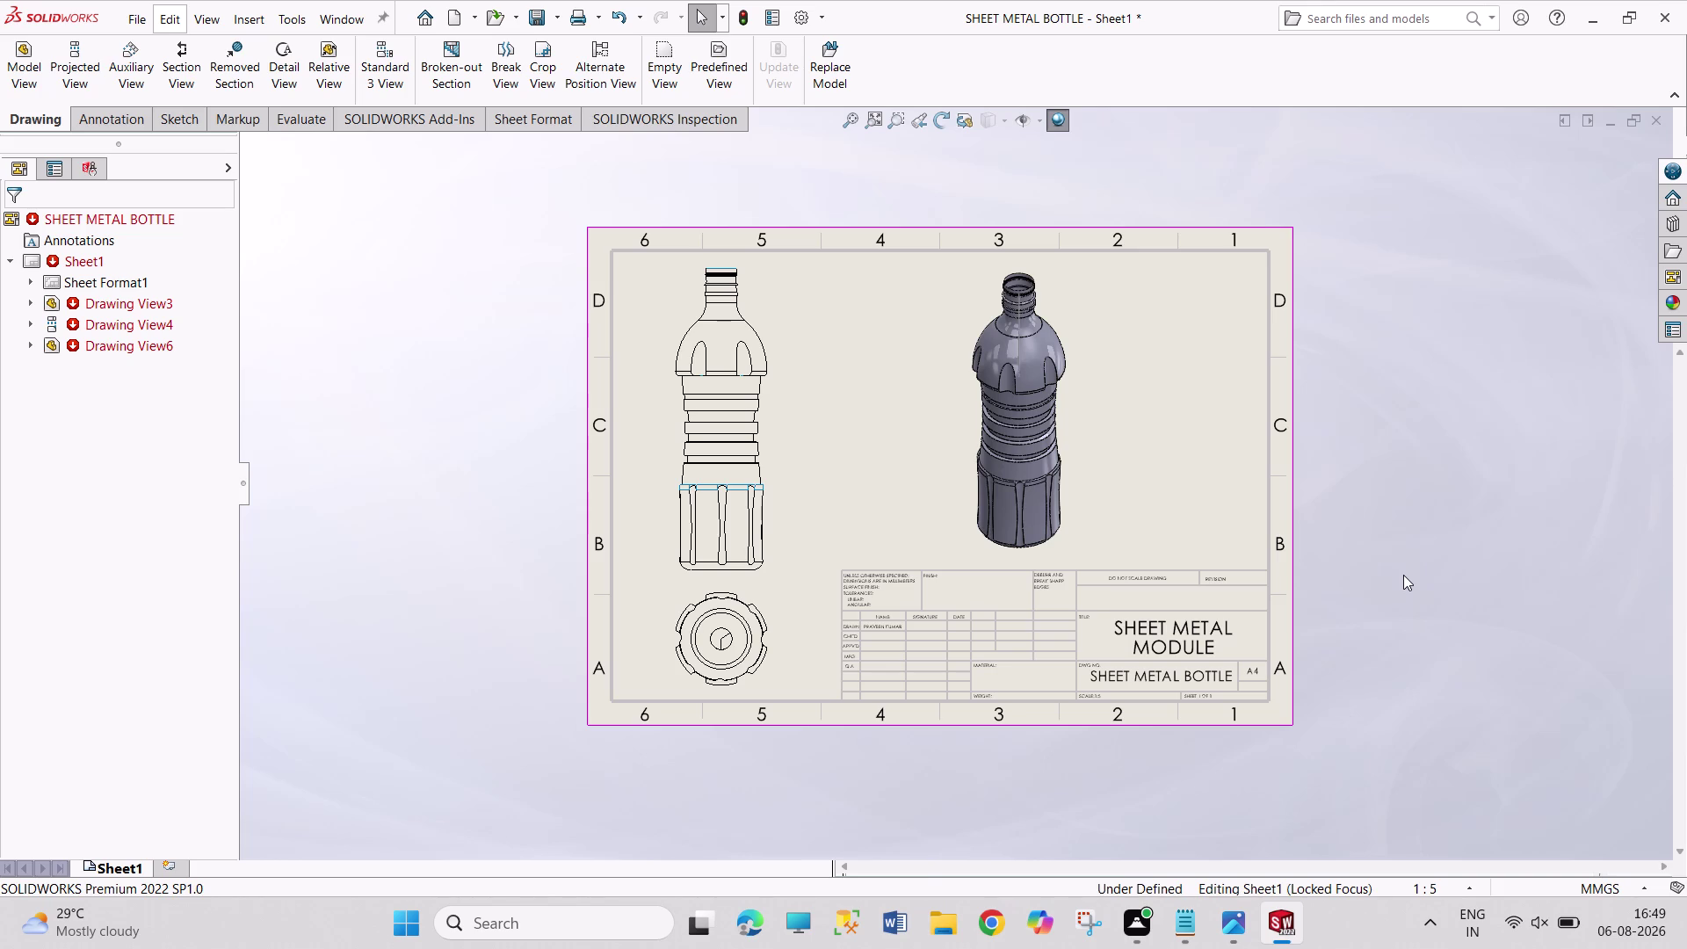
double_click(1403, 575)
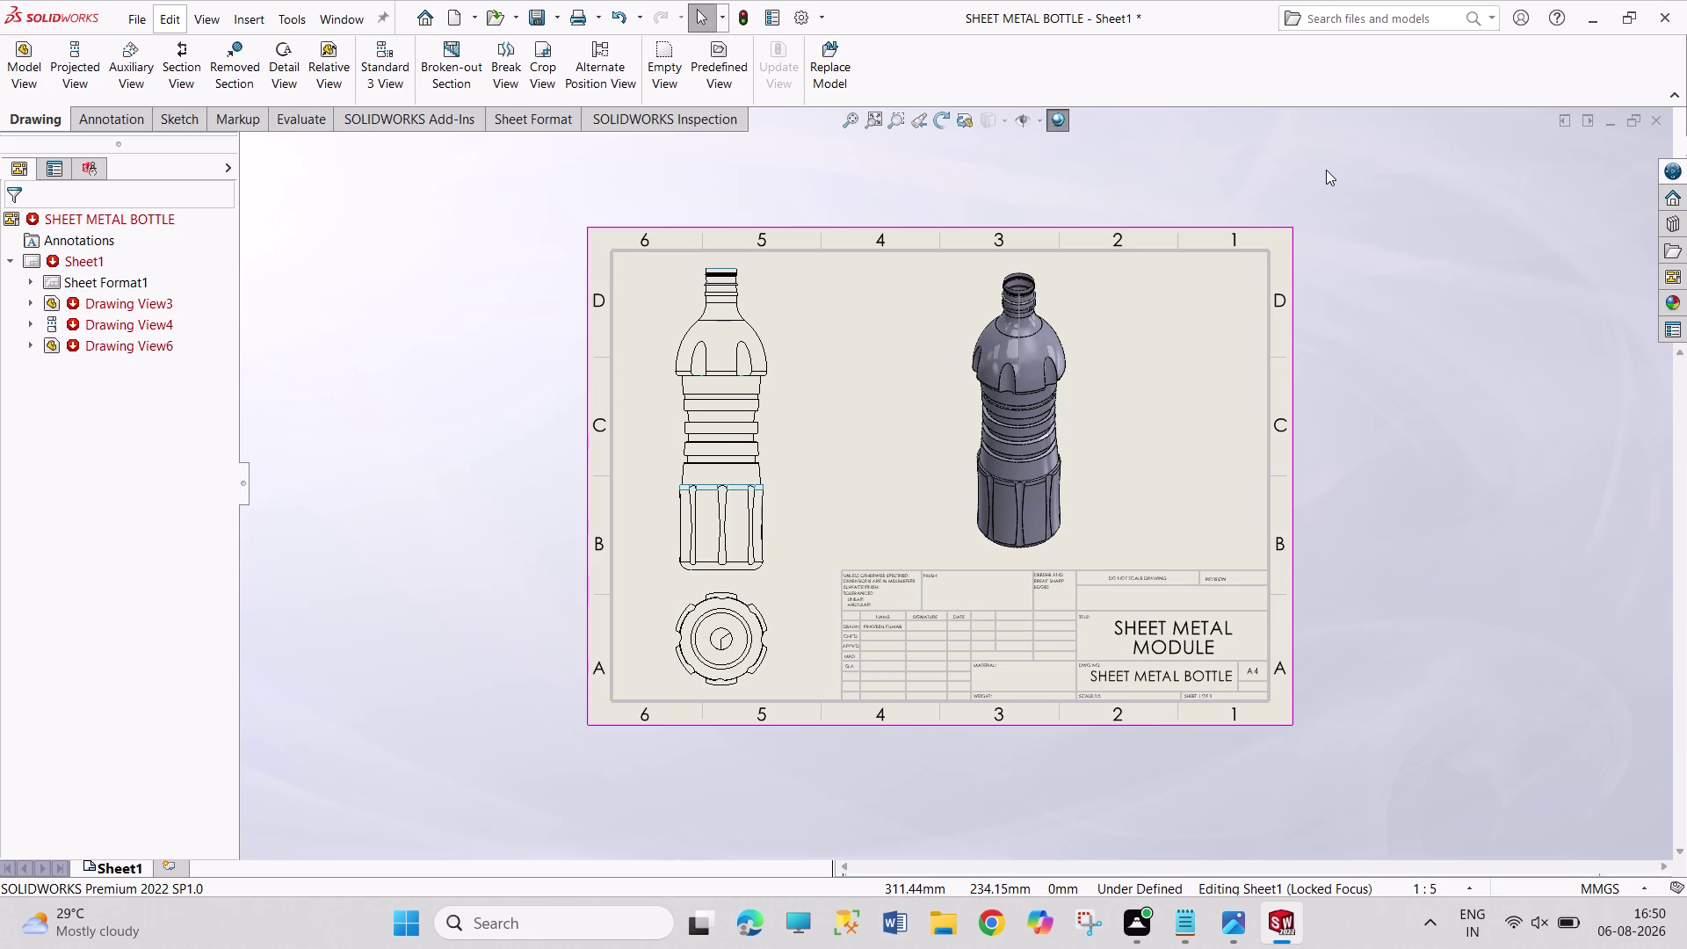
Make several drags over the right side of the drawing sheet.
drag(1326, 170, 1506, 468)
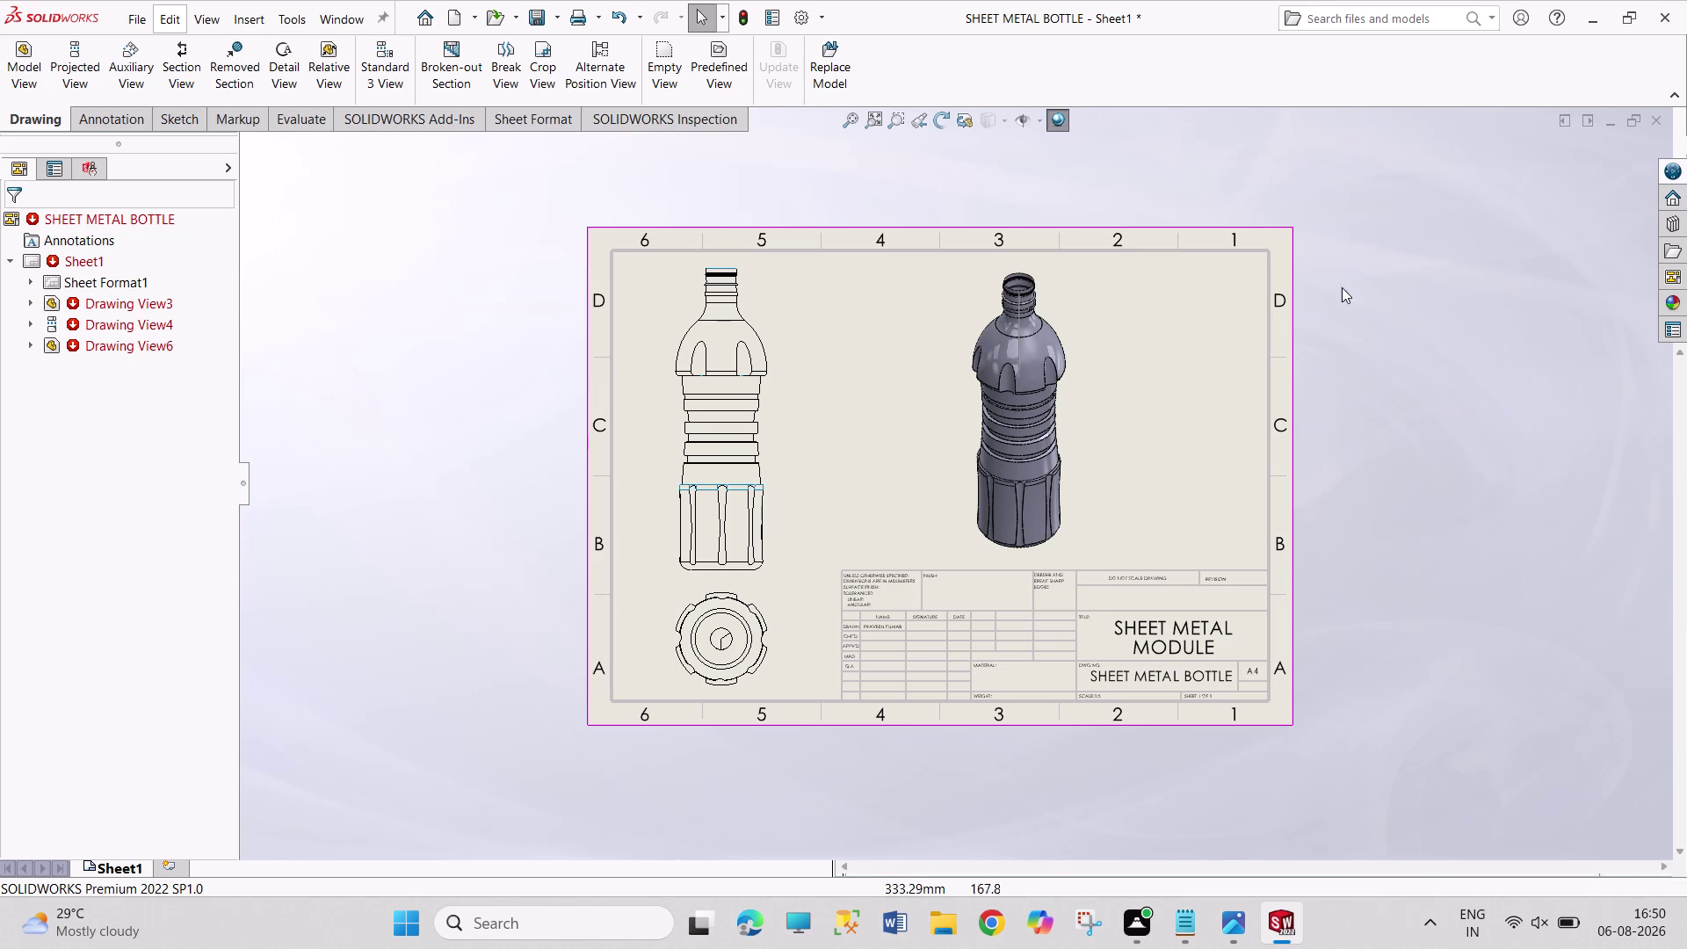
drag(1324, 216, 1508, 788)
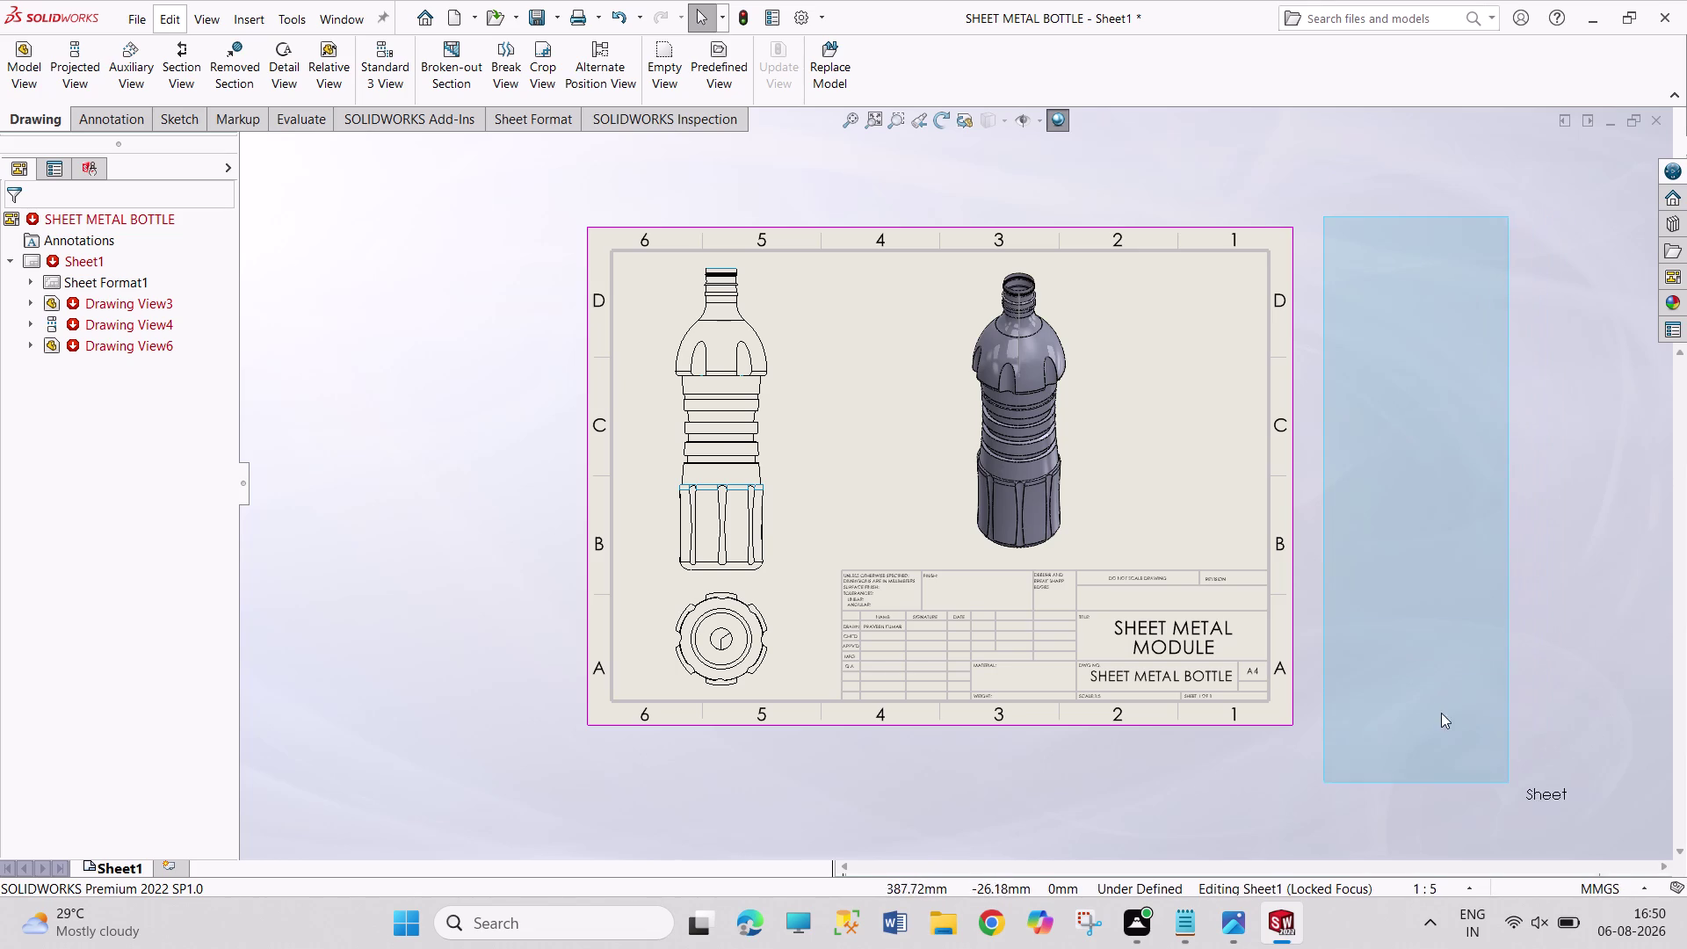
drag(1508, 788, 1399, 728)
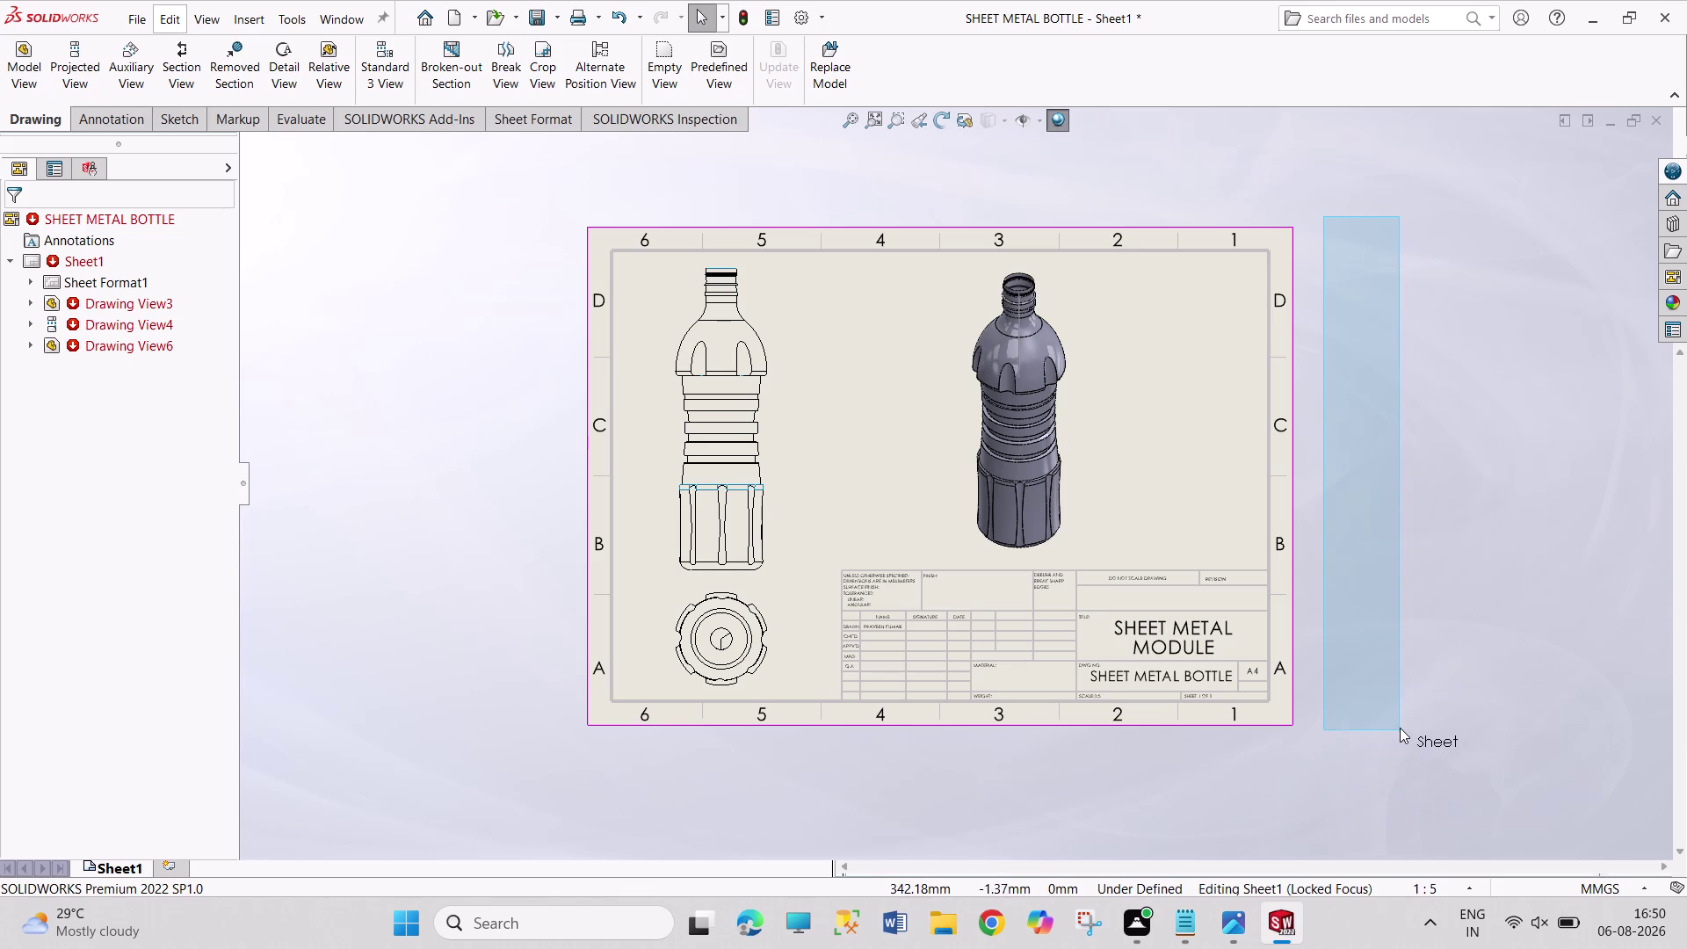
drag(1400, 729, 1415, 735)
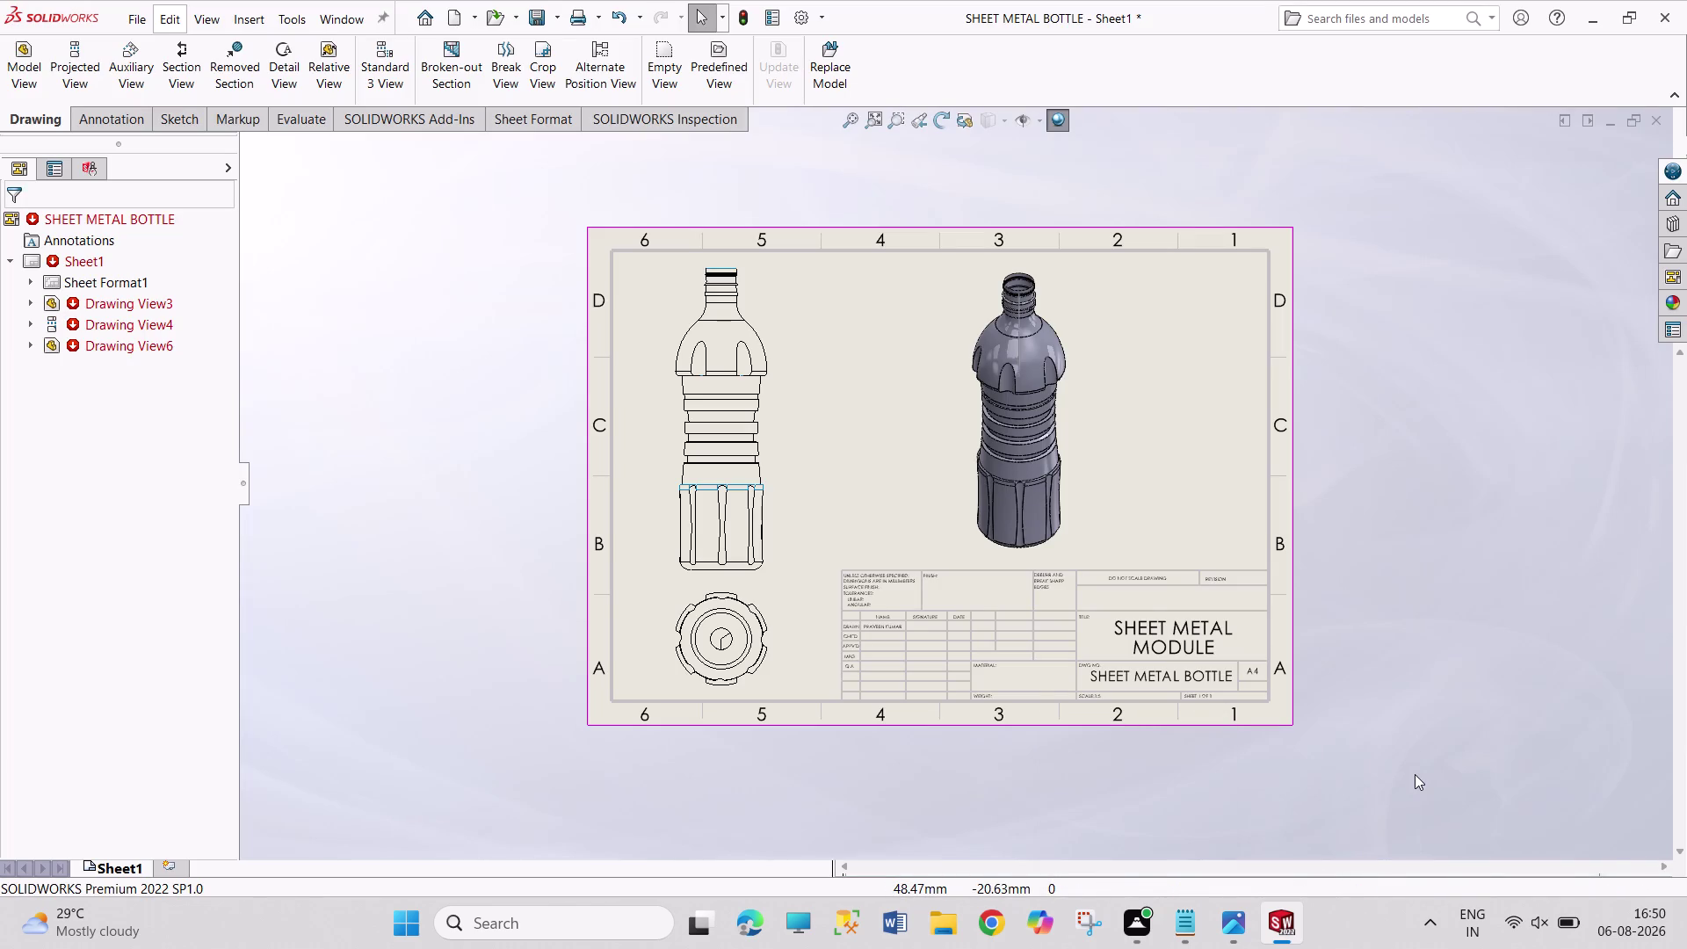
Box-select all drawing views and save the bottle drawing with Ctrl+S.
drag(1415, 774, 872, 447)
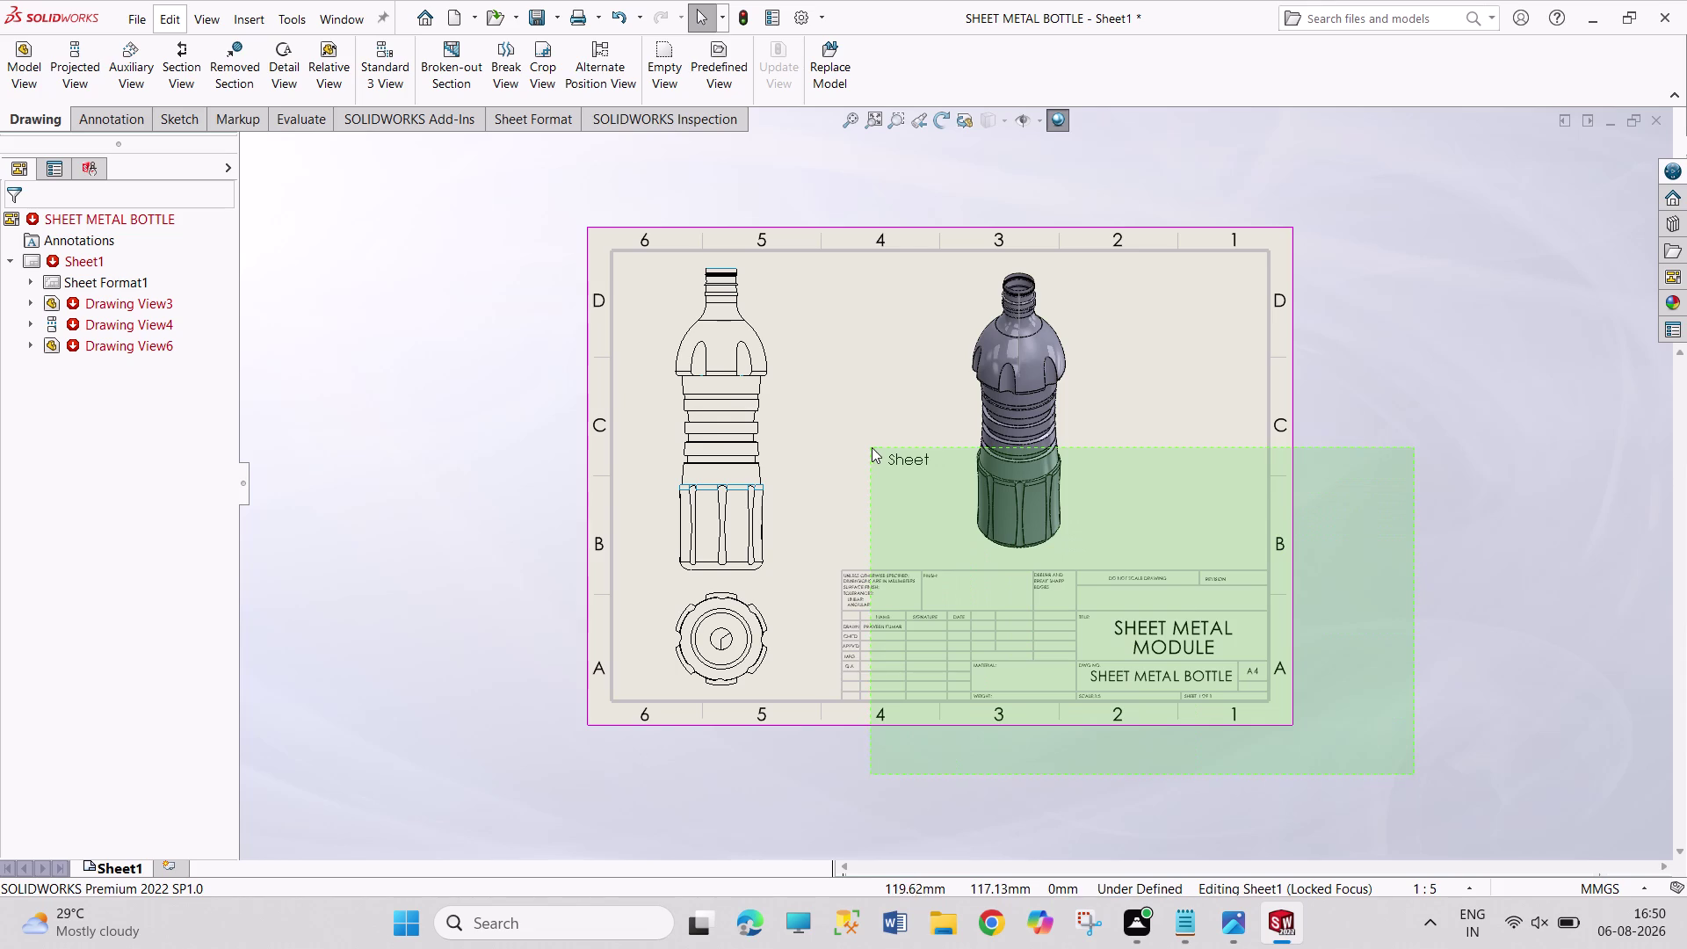
drag(872, 447, 589, 243)
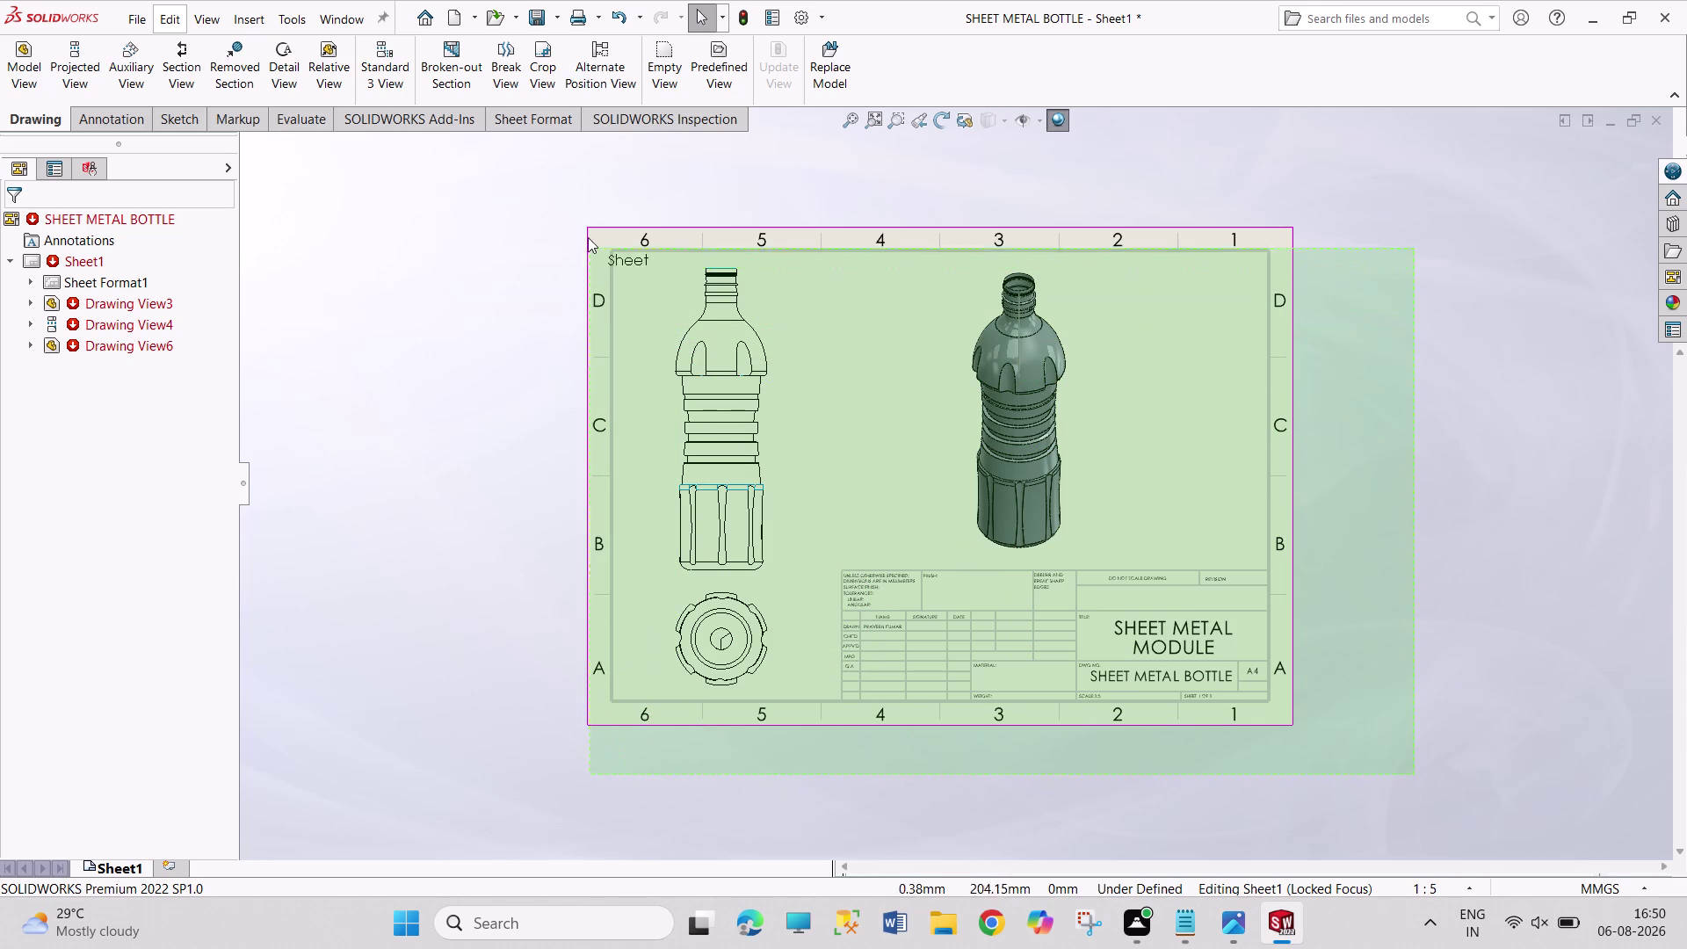
drag(589, 244, 748, 256)
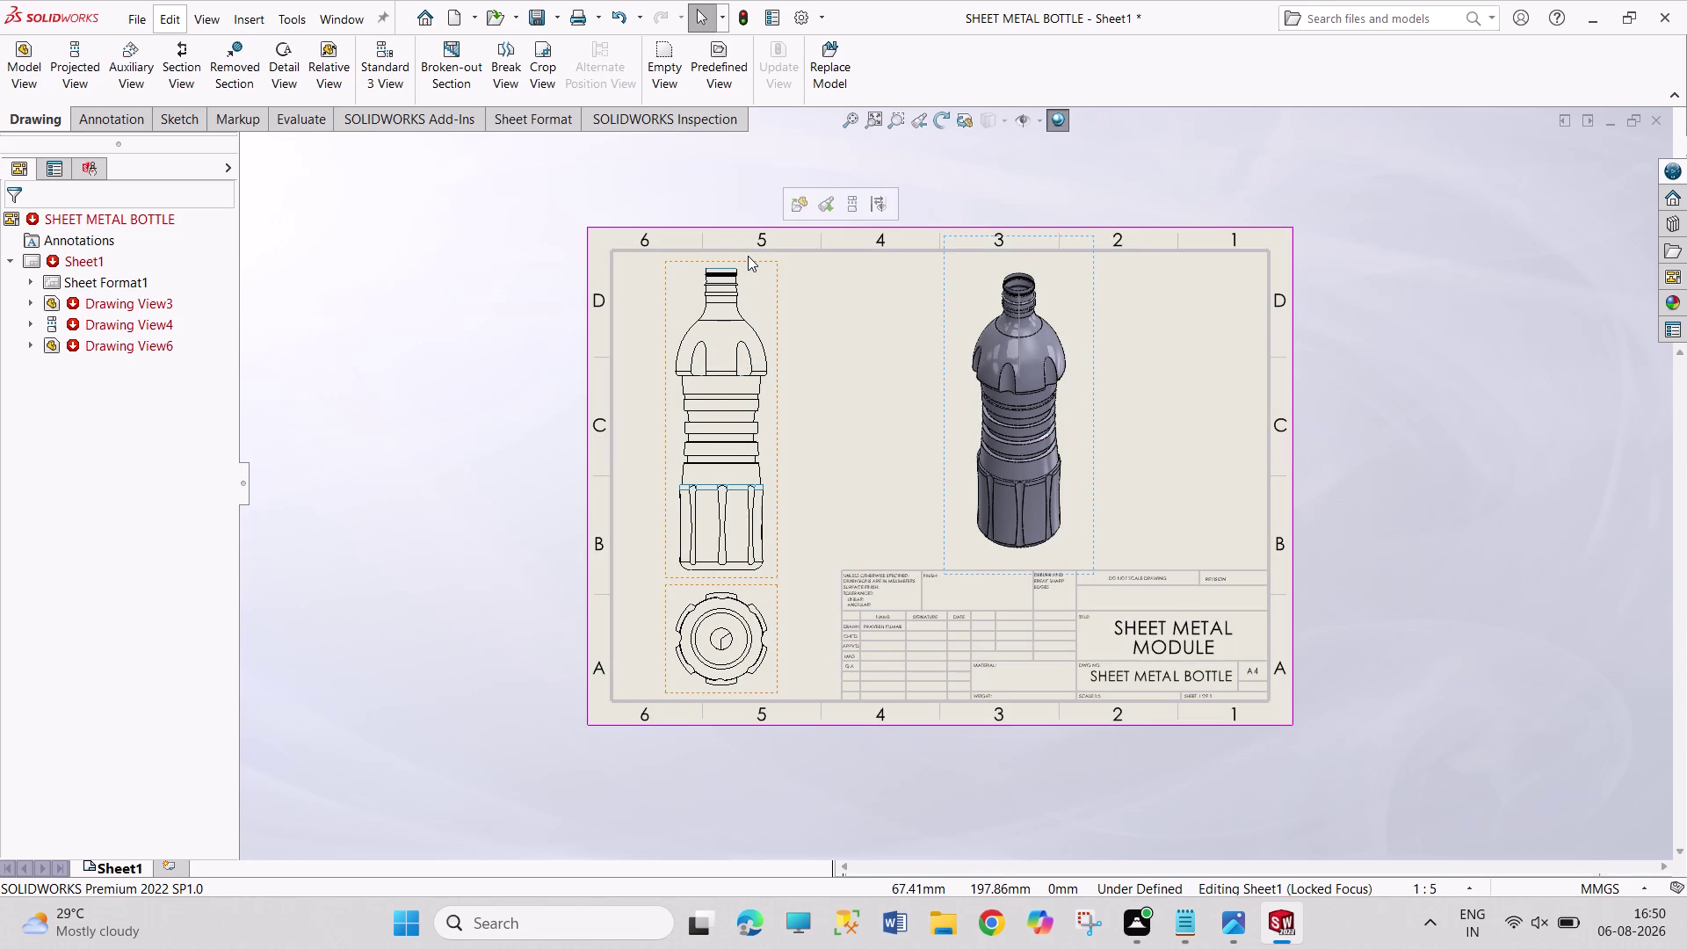
key(ctrl+s)
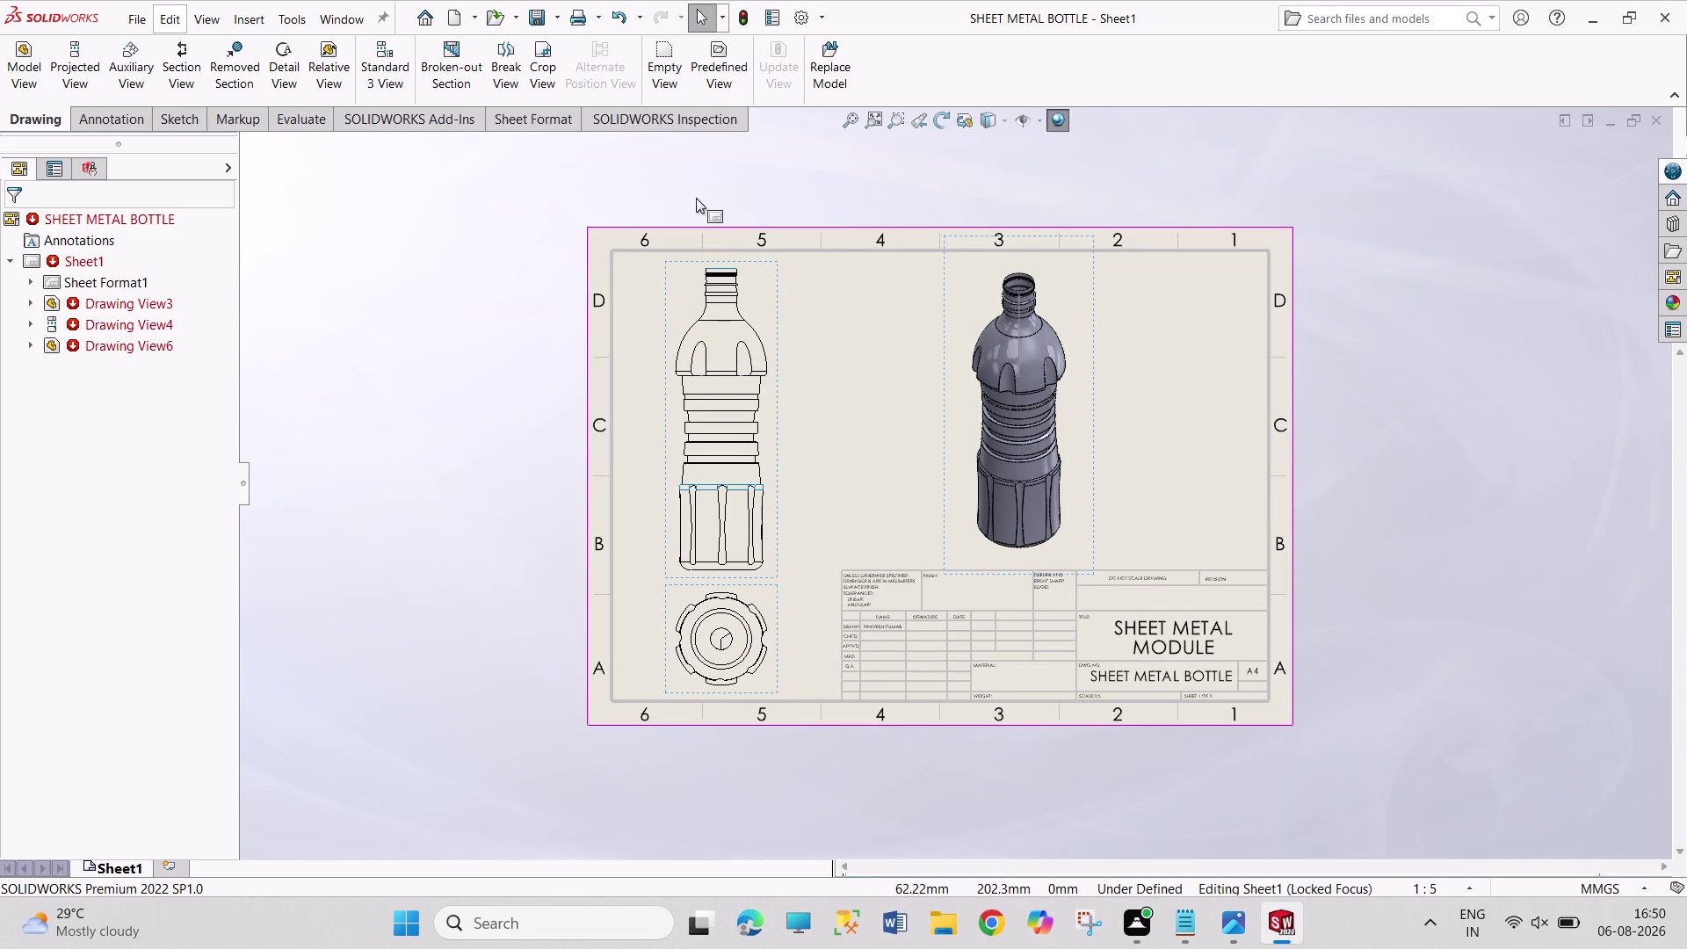
Switch to the 1 SHEET METAL BOTTLE part window from the Window menu.
click(345, 20)
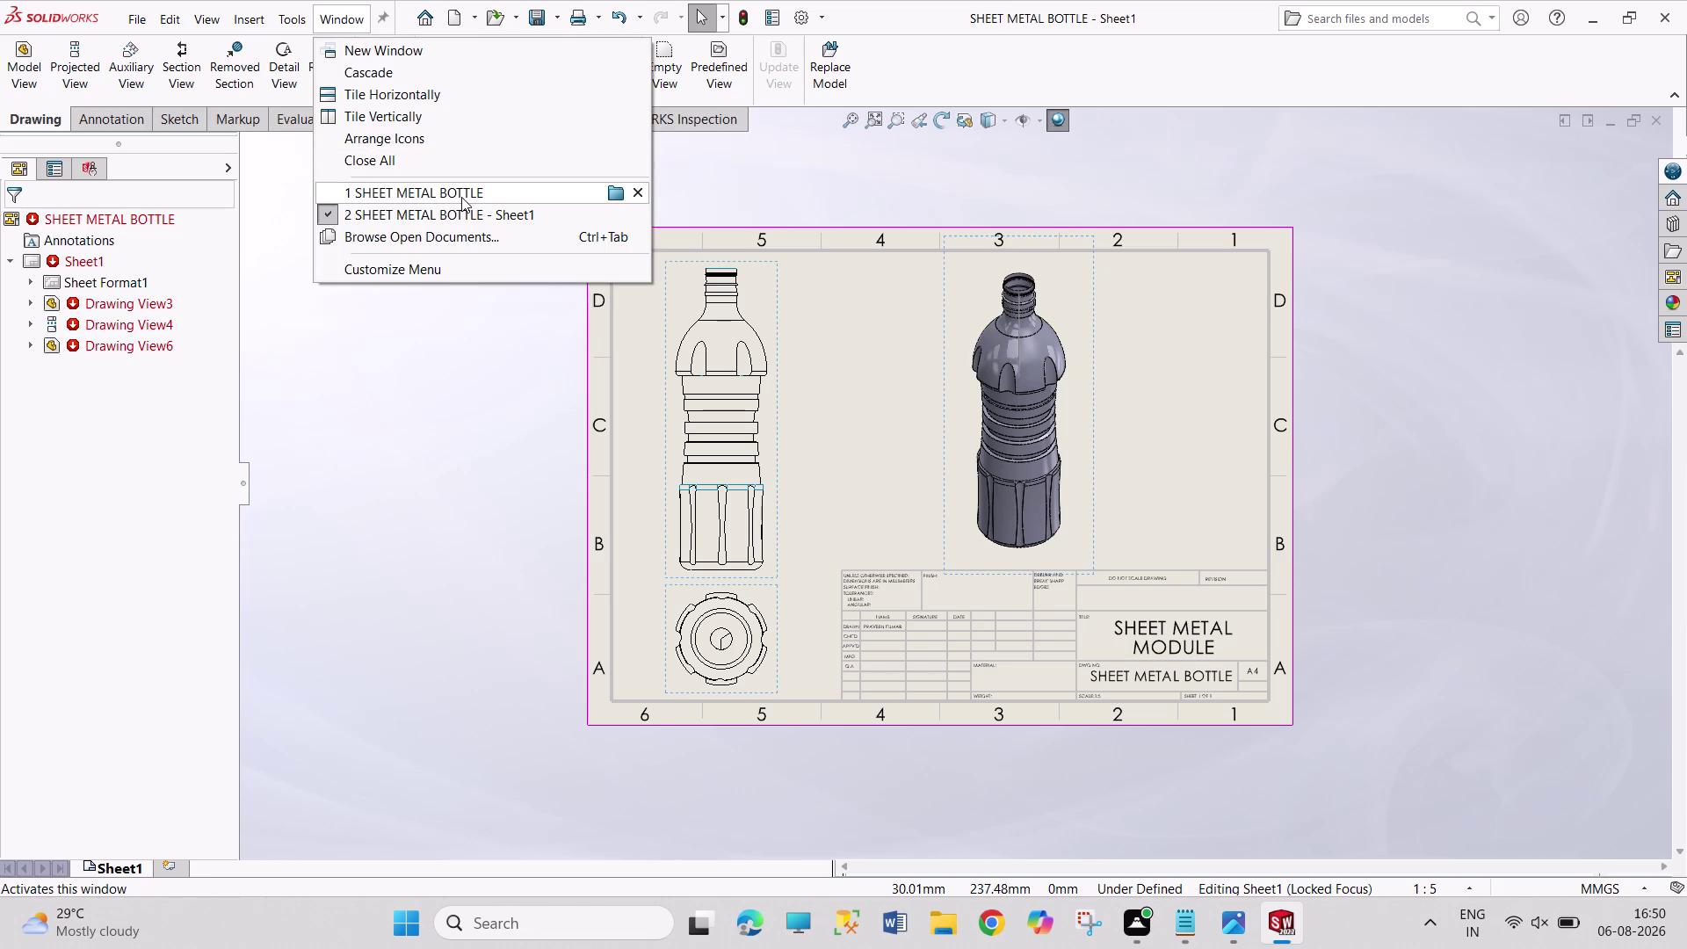
click(461, 196)
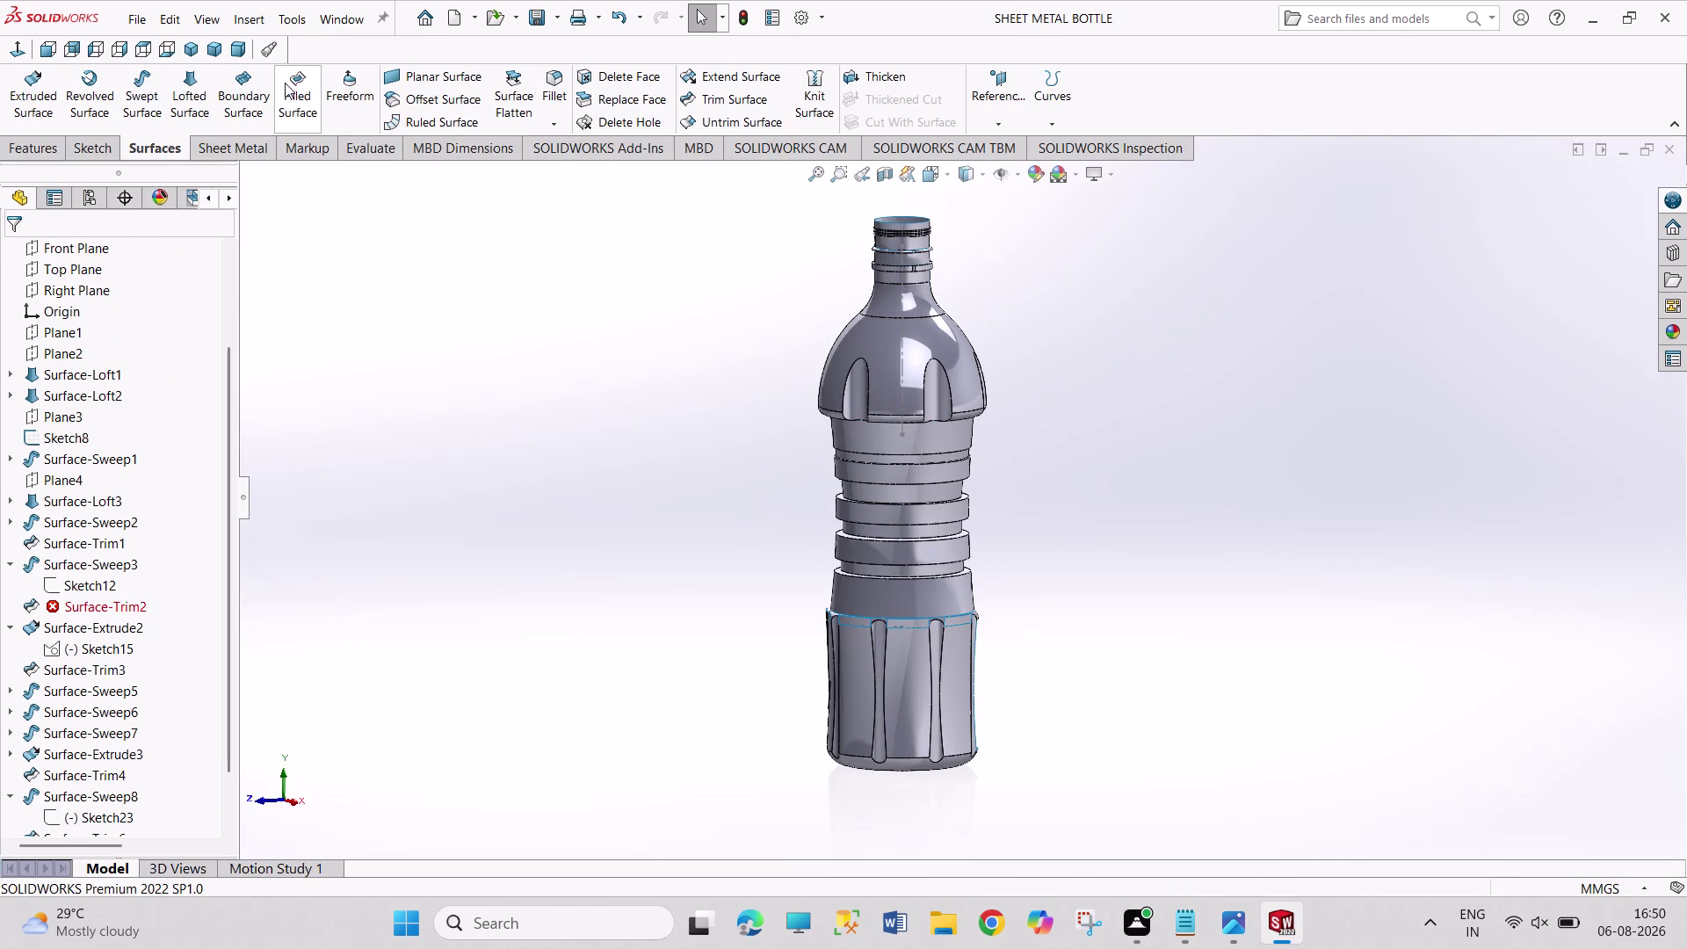
Show the bottle isometric with shaded-mode shadows, then open and cancel Surface-Trim2 editing.
click(197, 49)
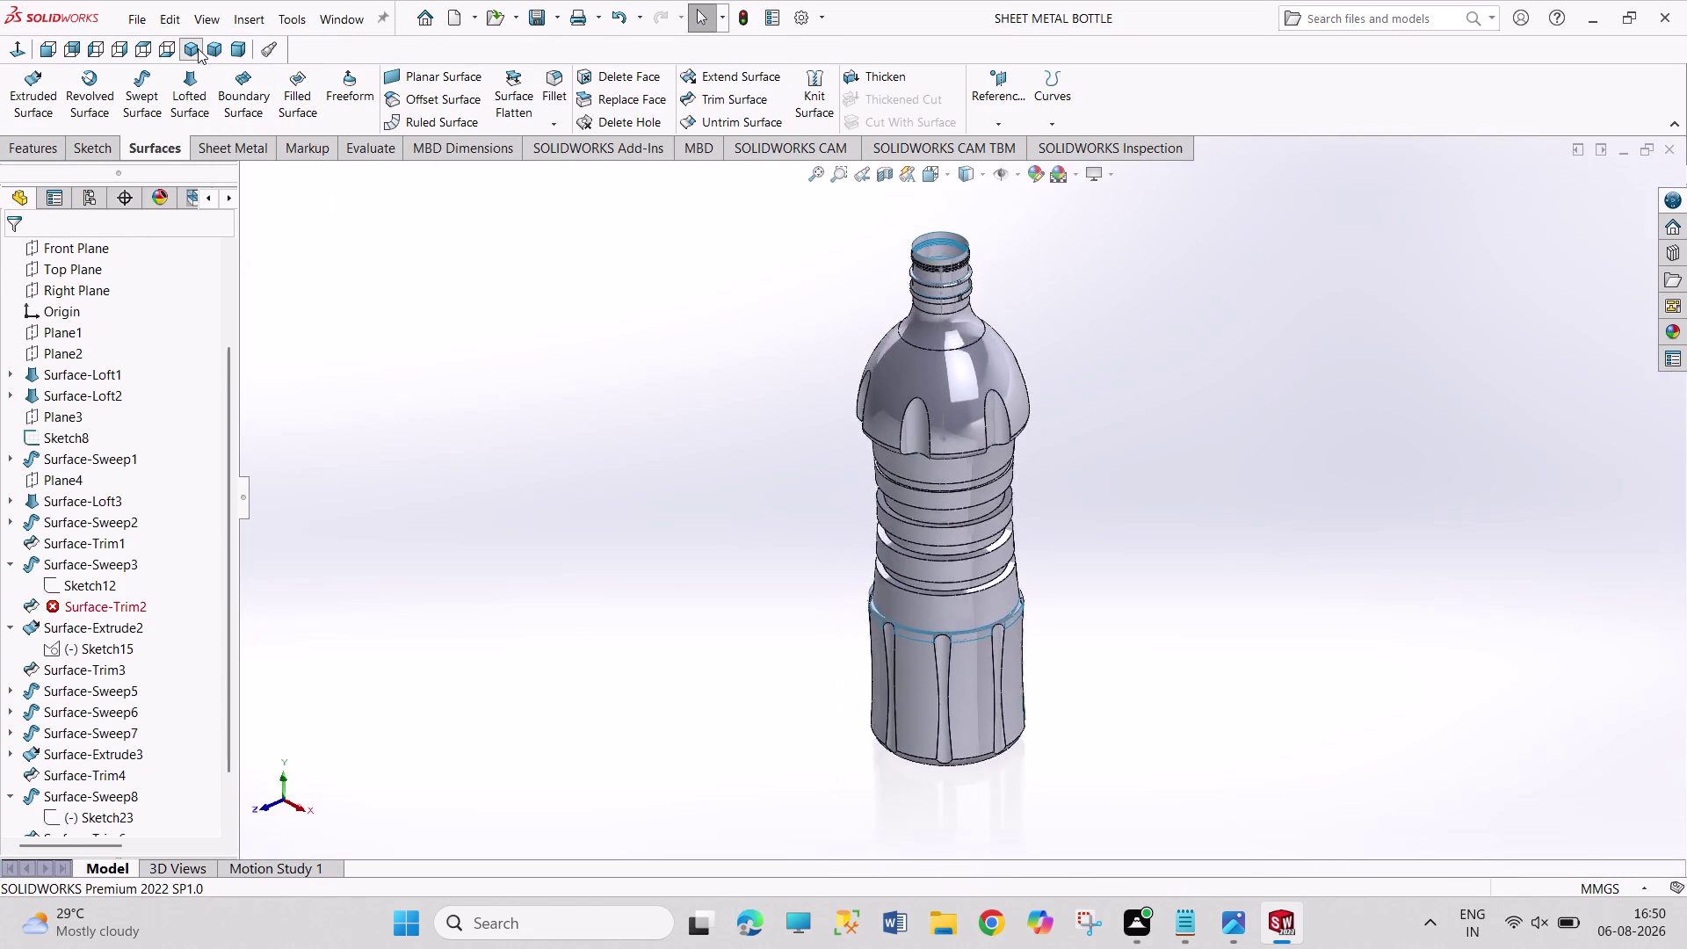
click(134, 613)
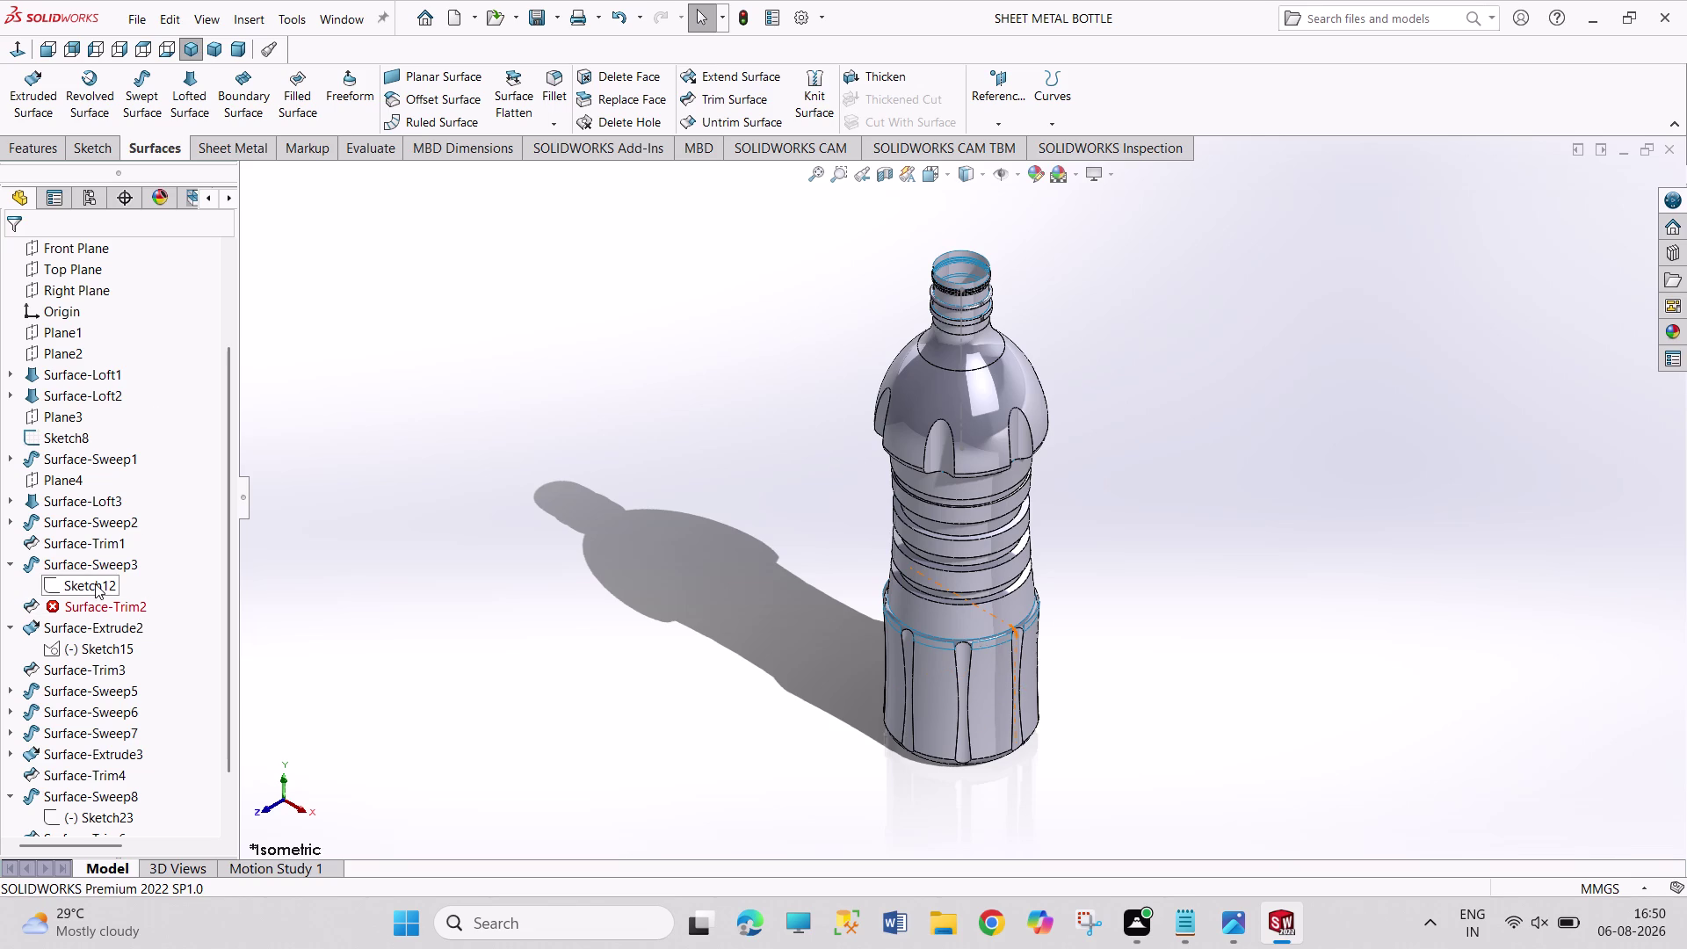
click(95, 602)
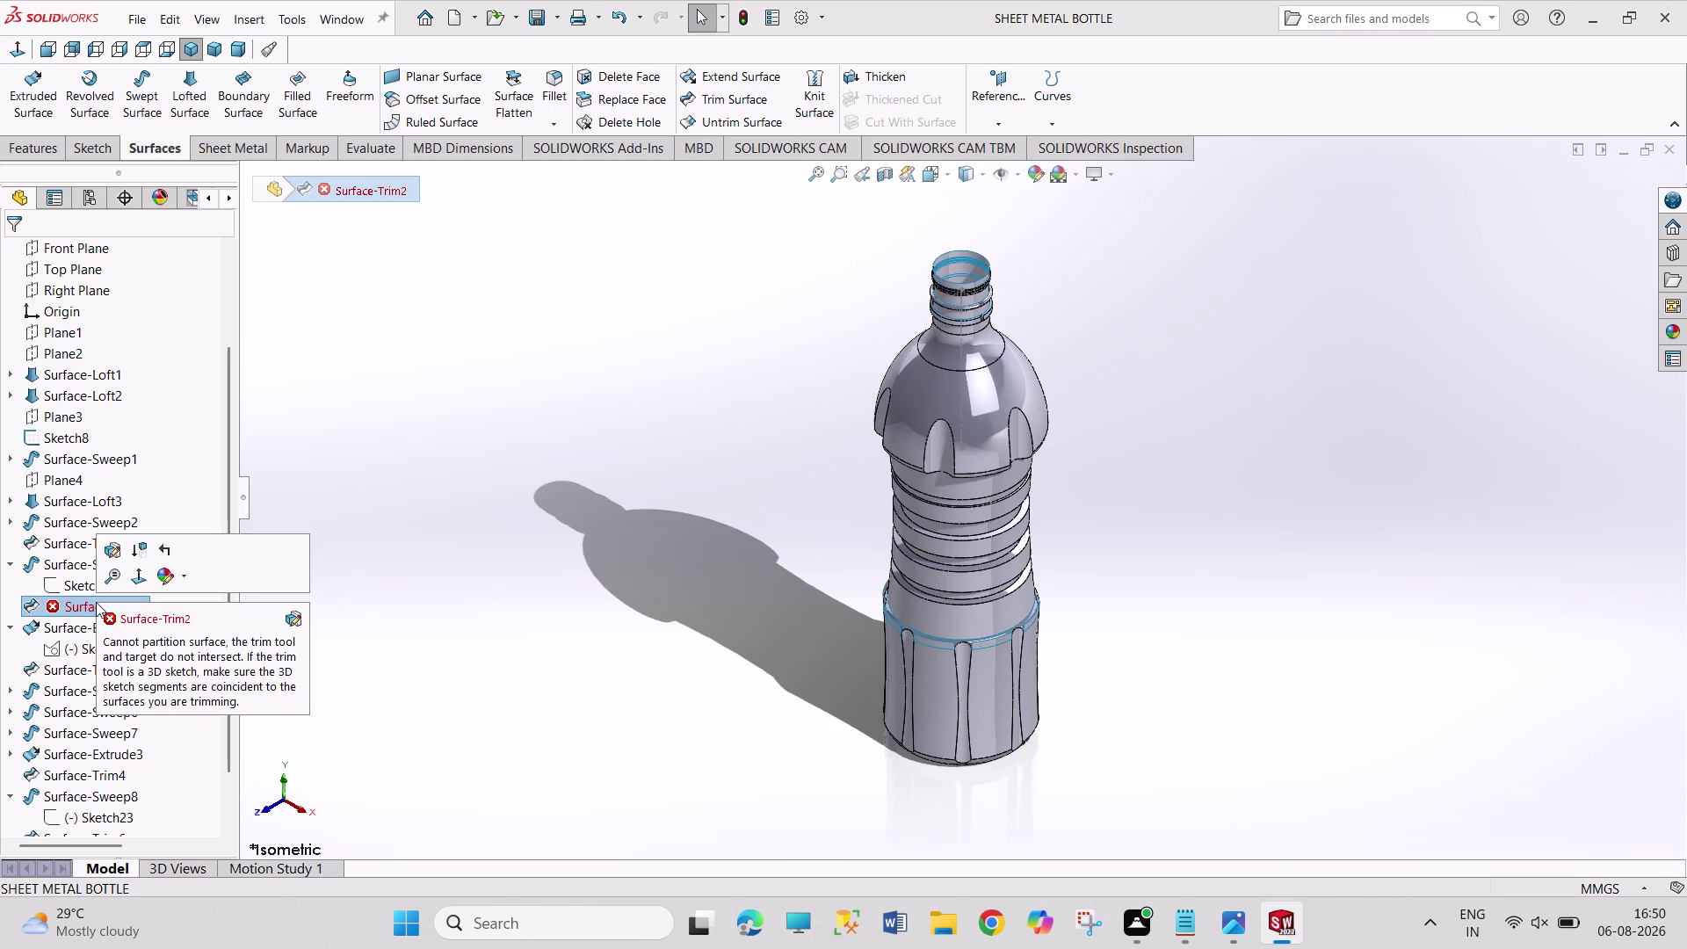
click(106, 550)
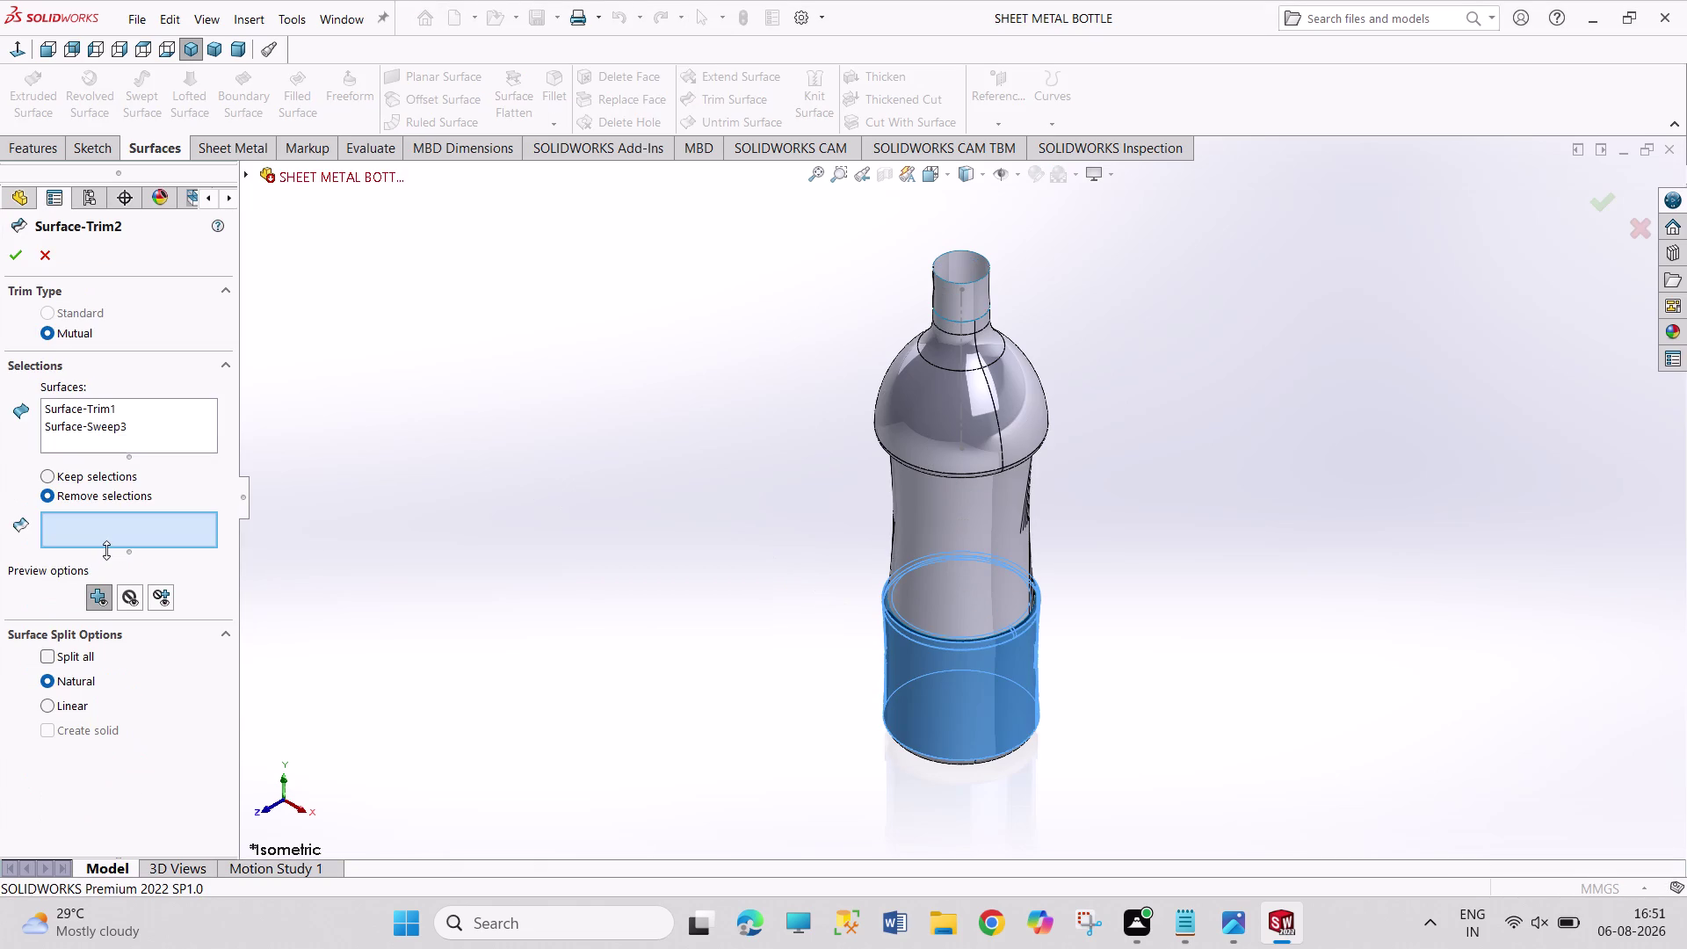
click(43, 254)
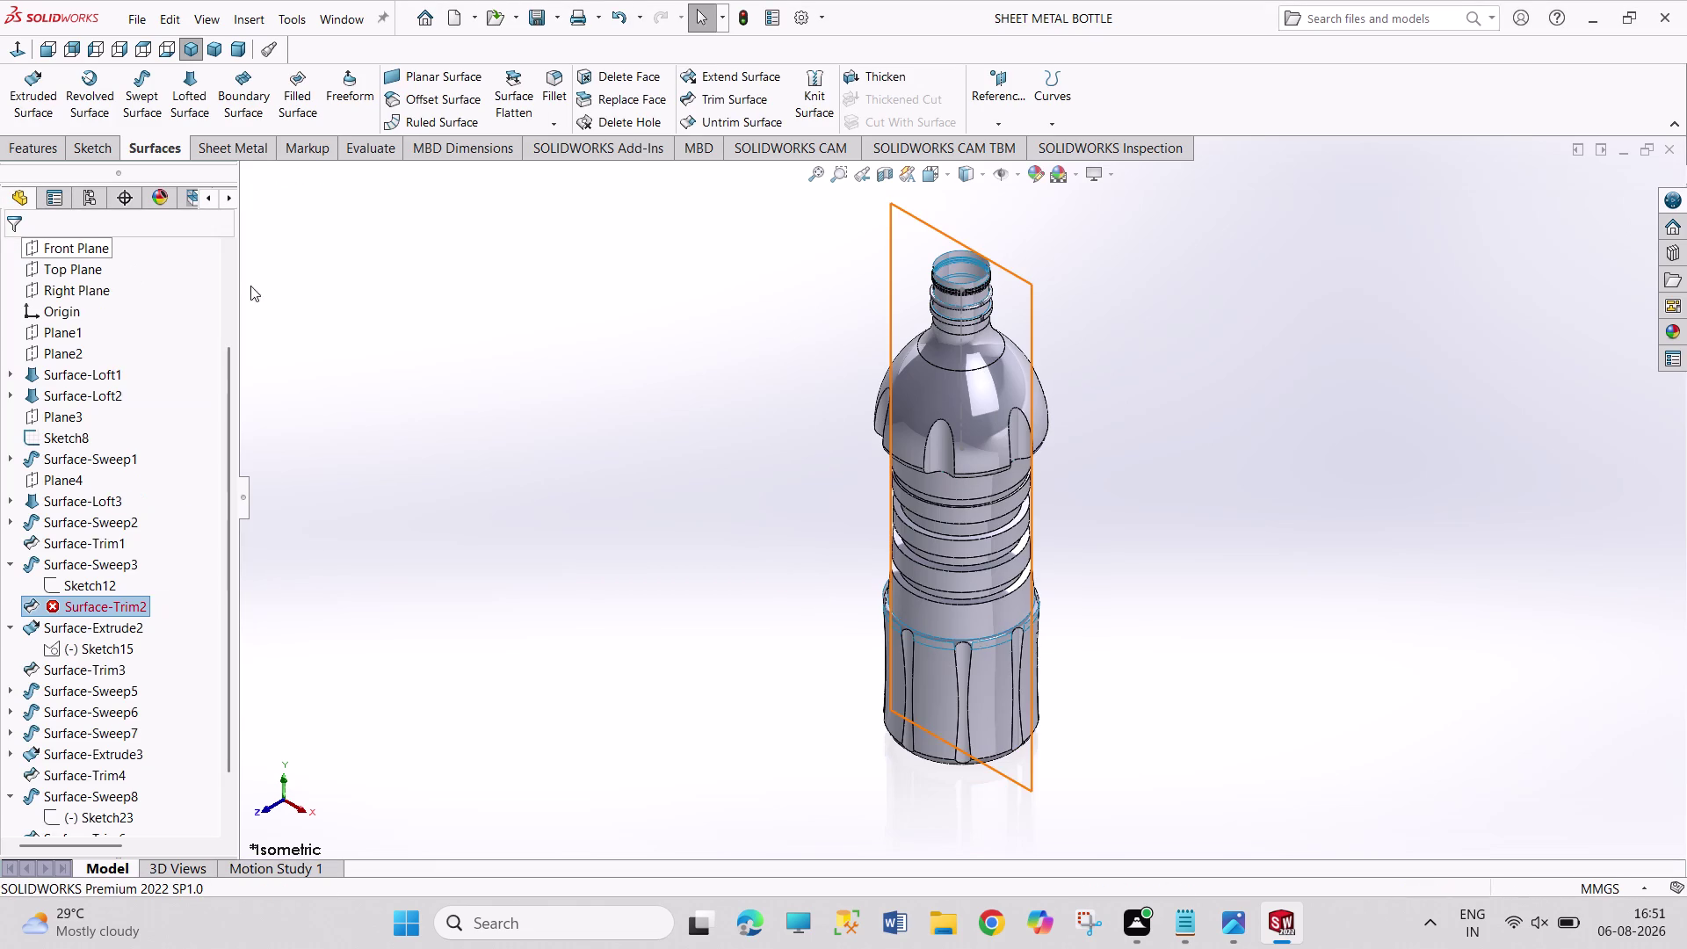
click(621, 429)
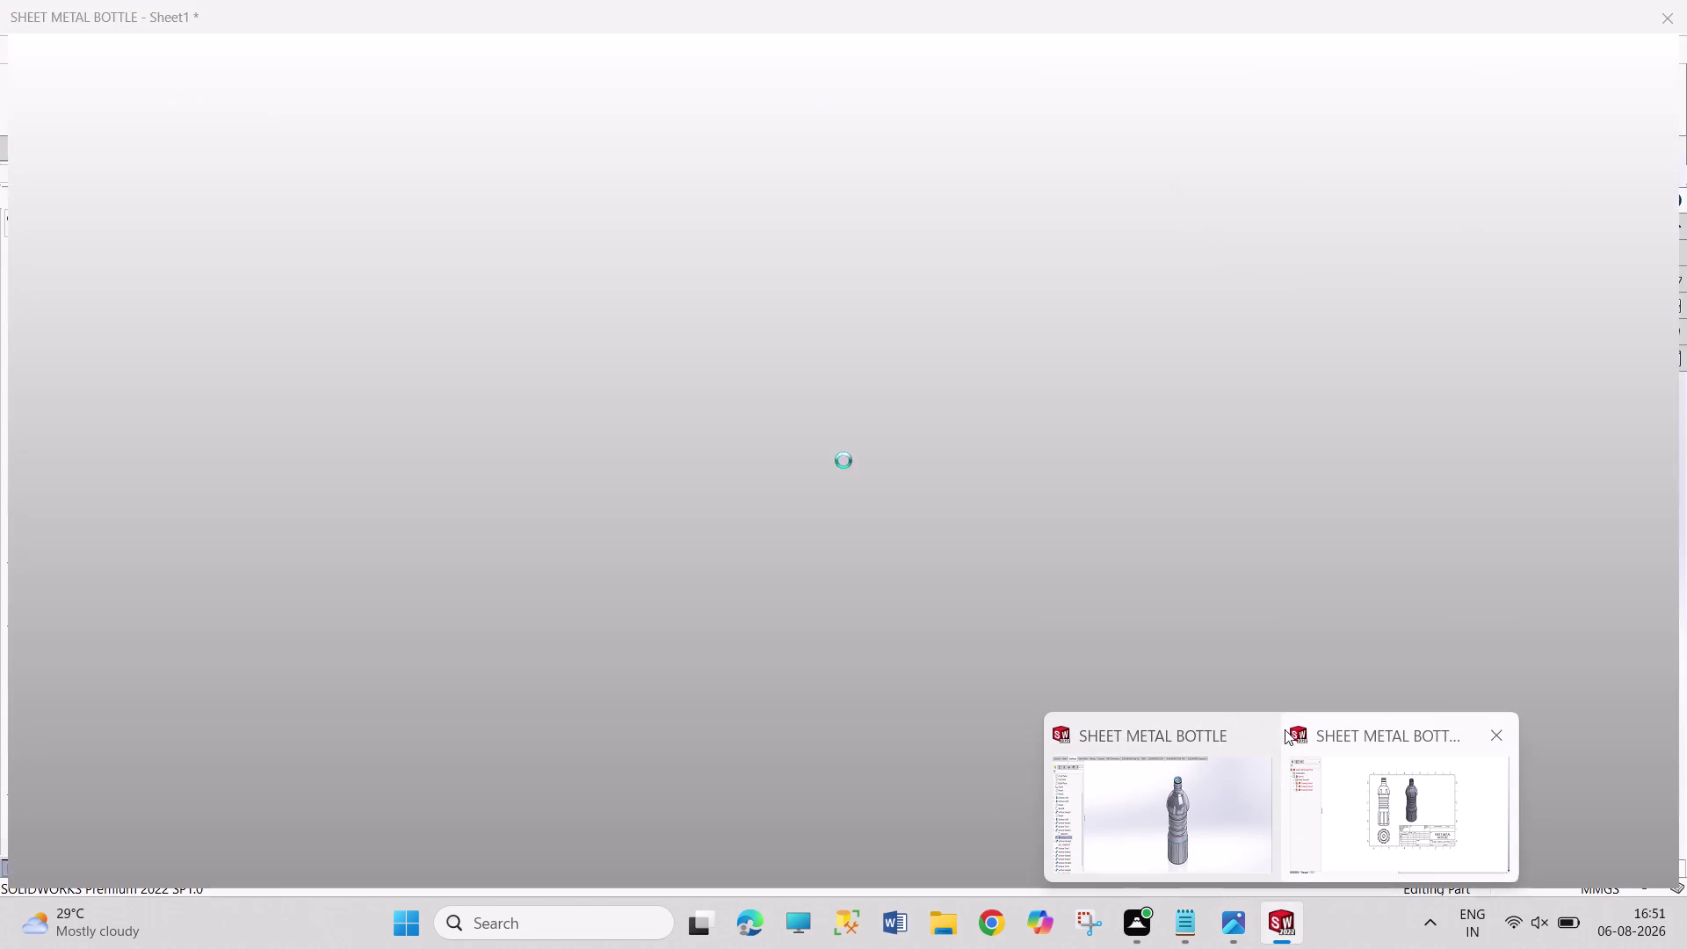
drag(1231, 561, 1528, 764)
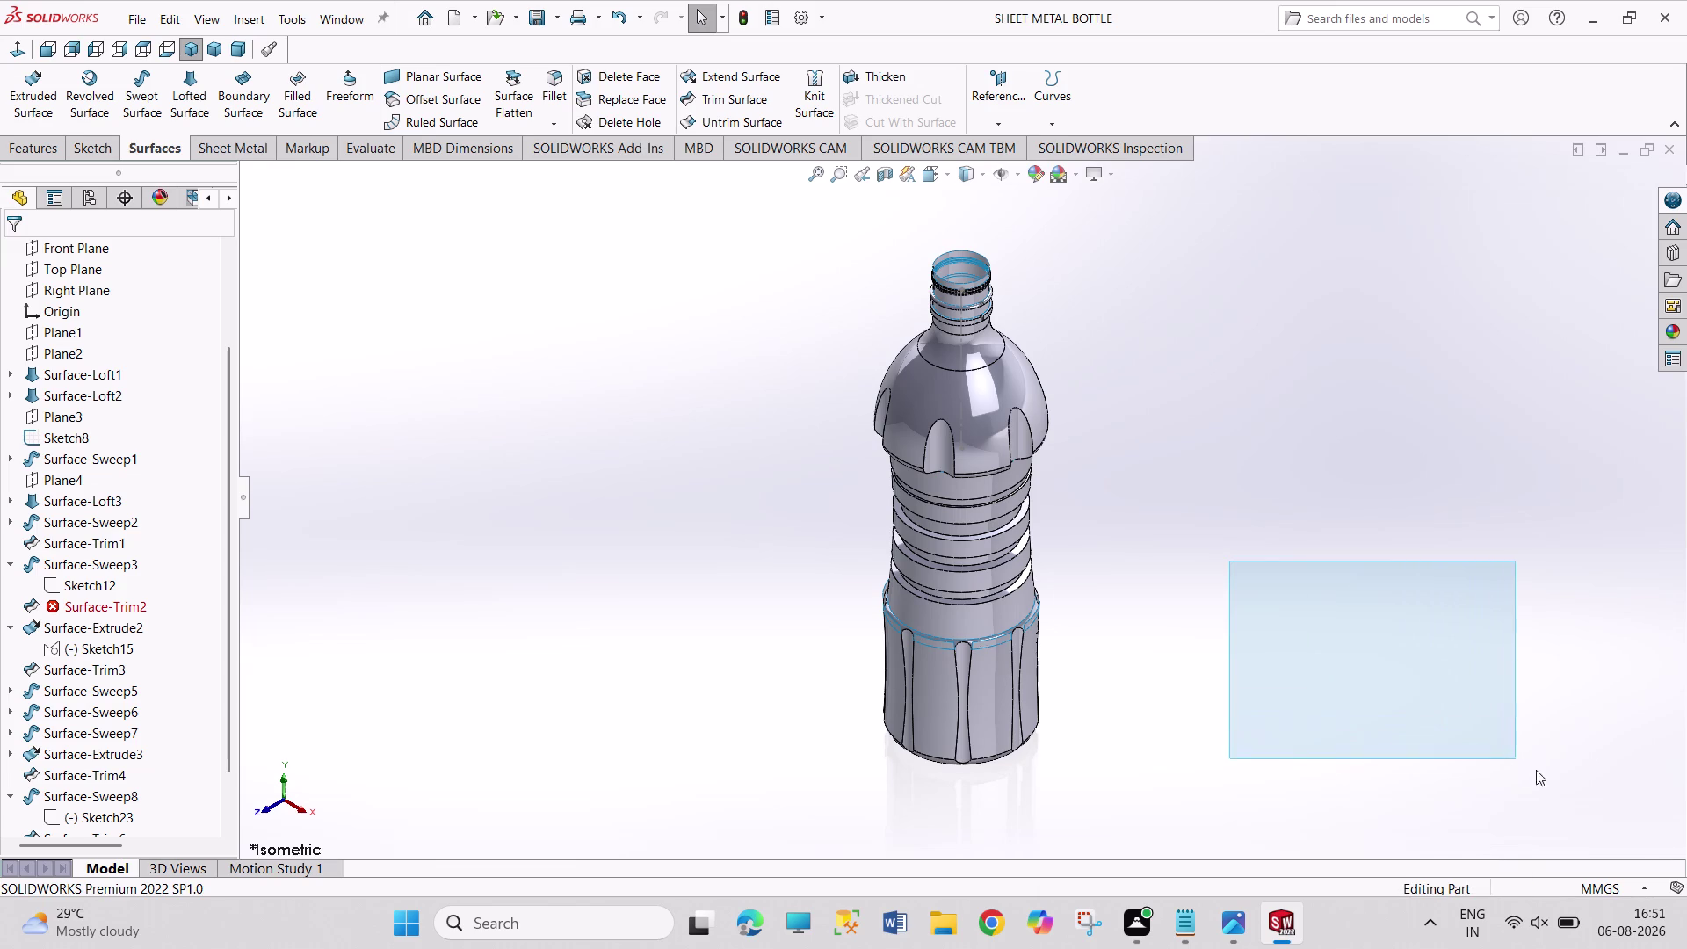
drag(1528, 763, 1686, 860)
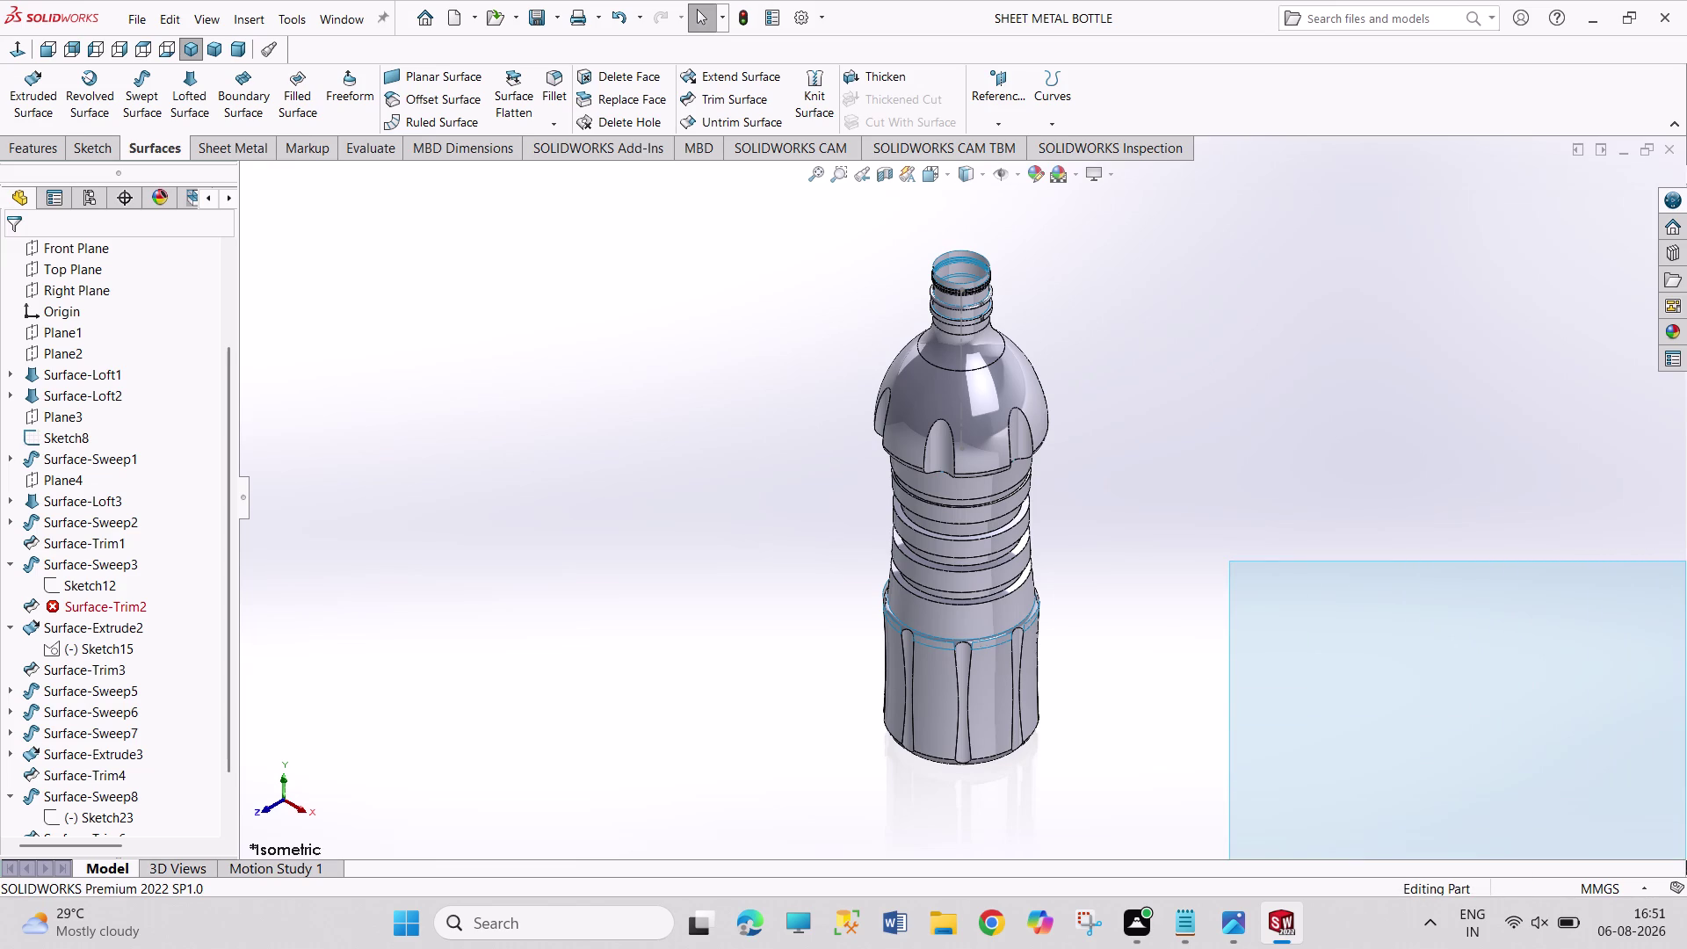
drag(1686, 860, 1214, 374)
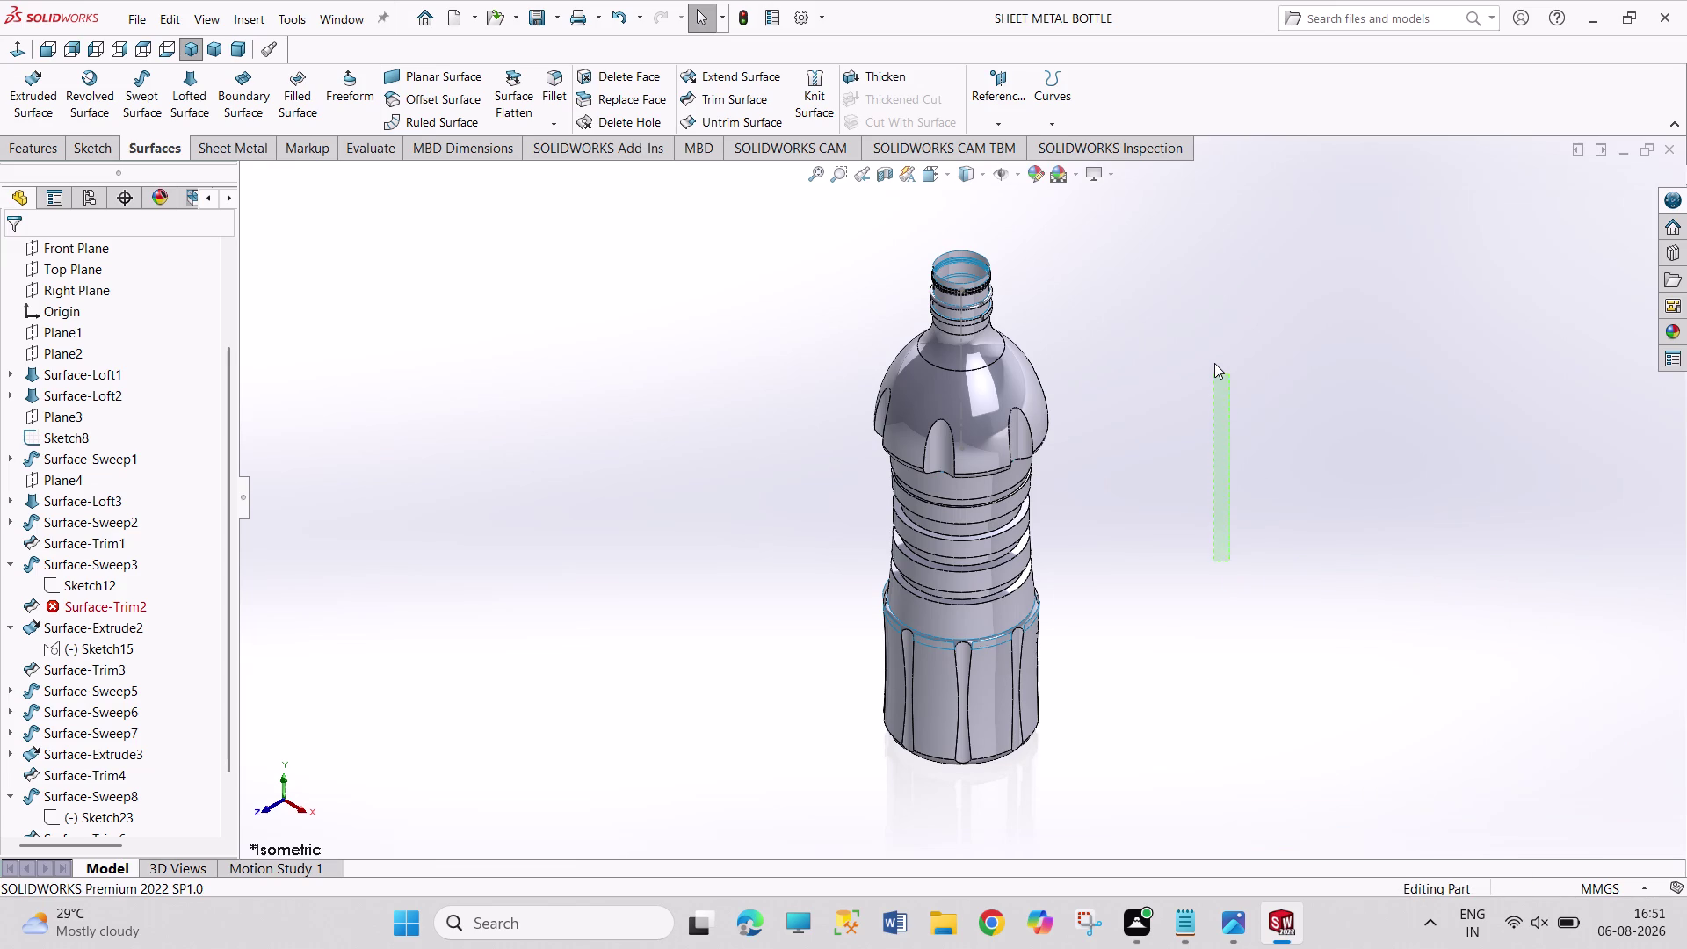
drag(1214, 374, 965, 331)
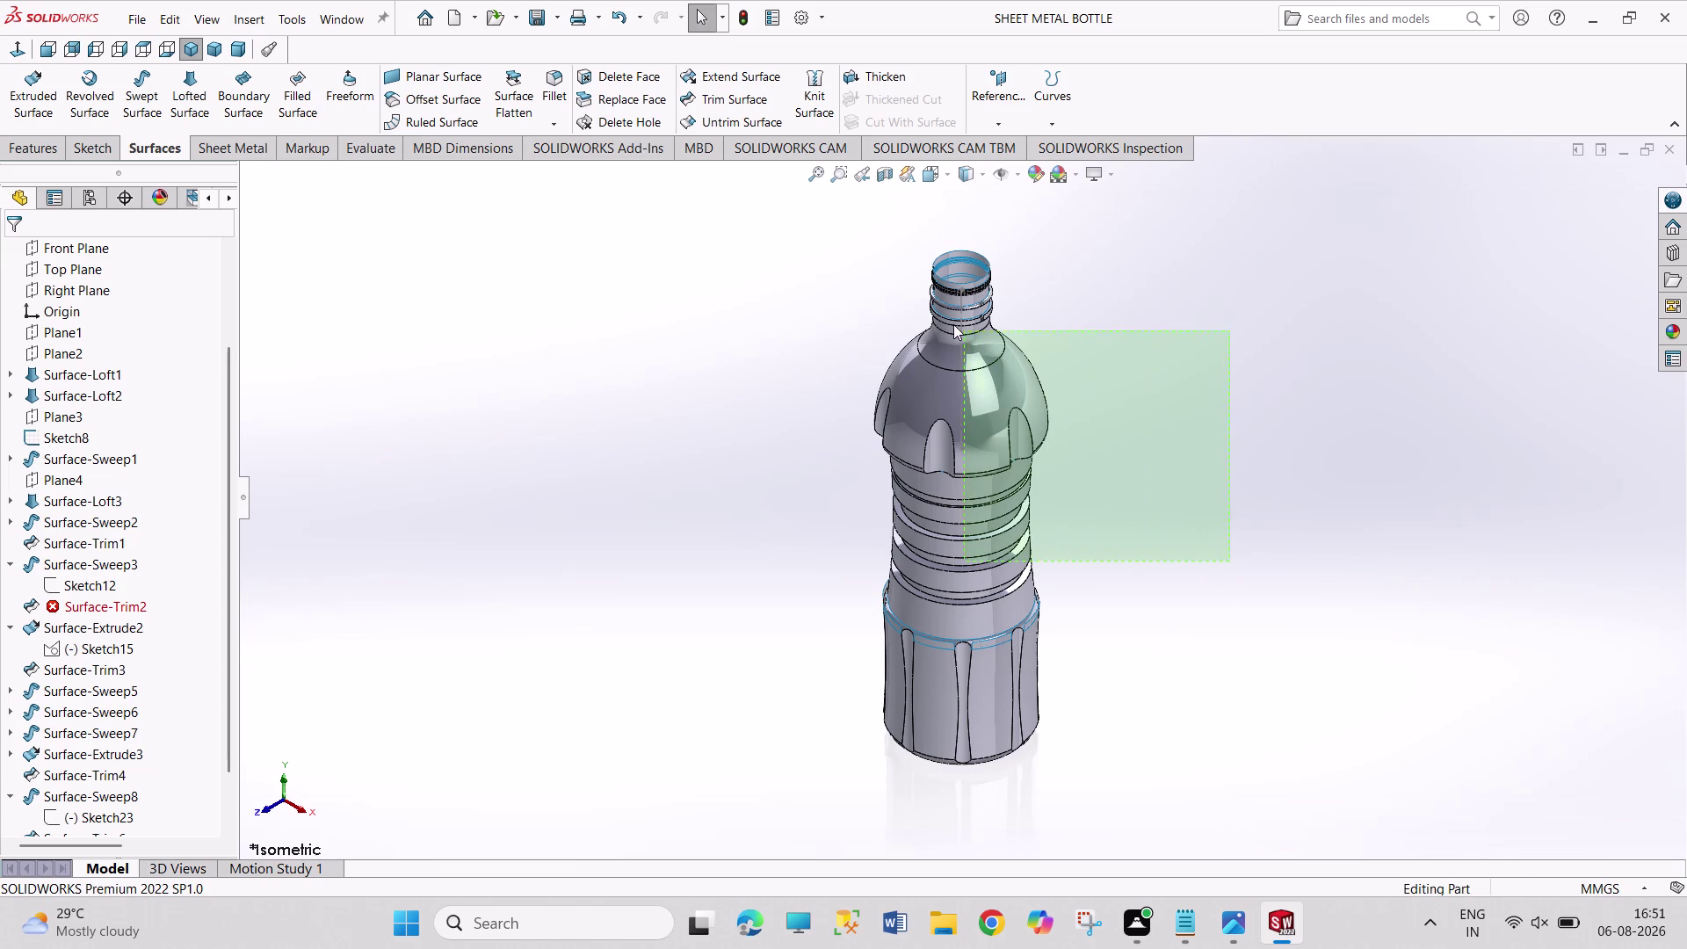
drag(965, 330, 769, 320)
click(769, 320)
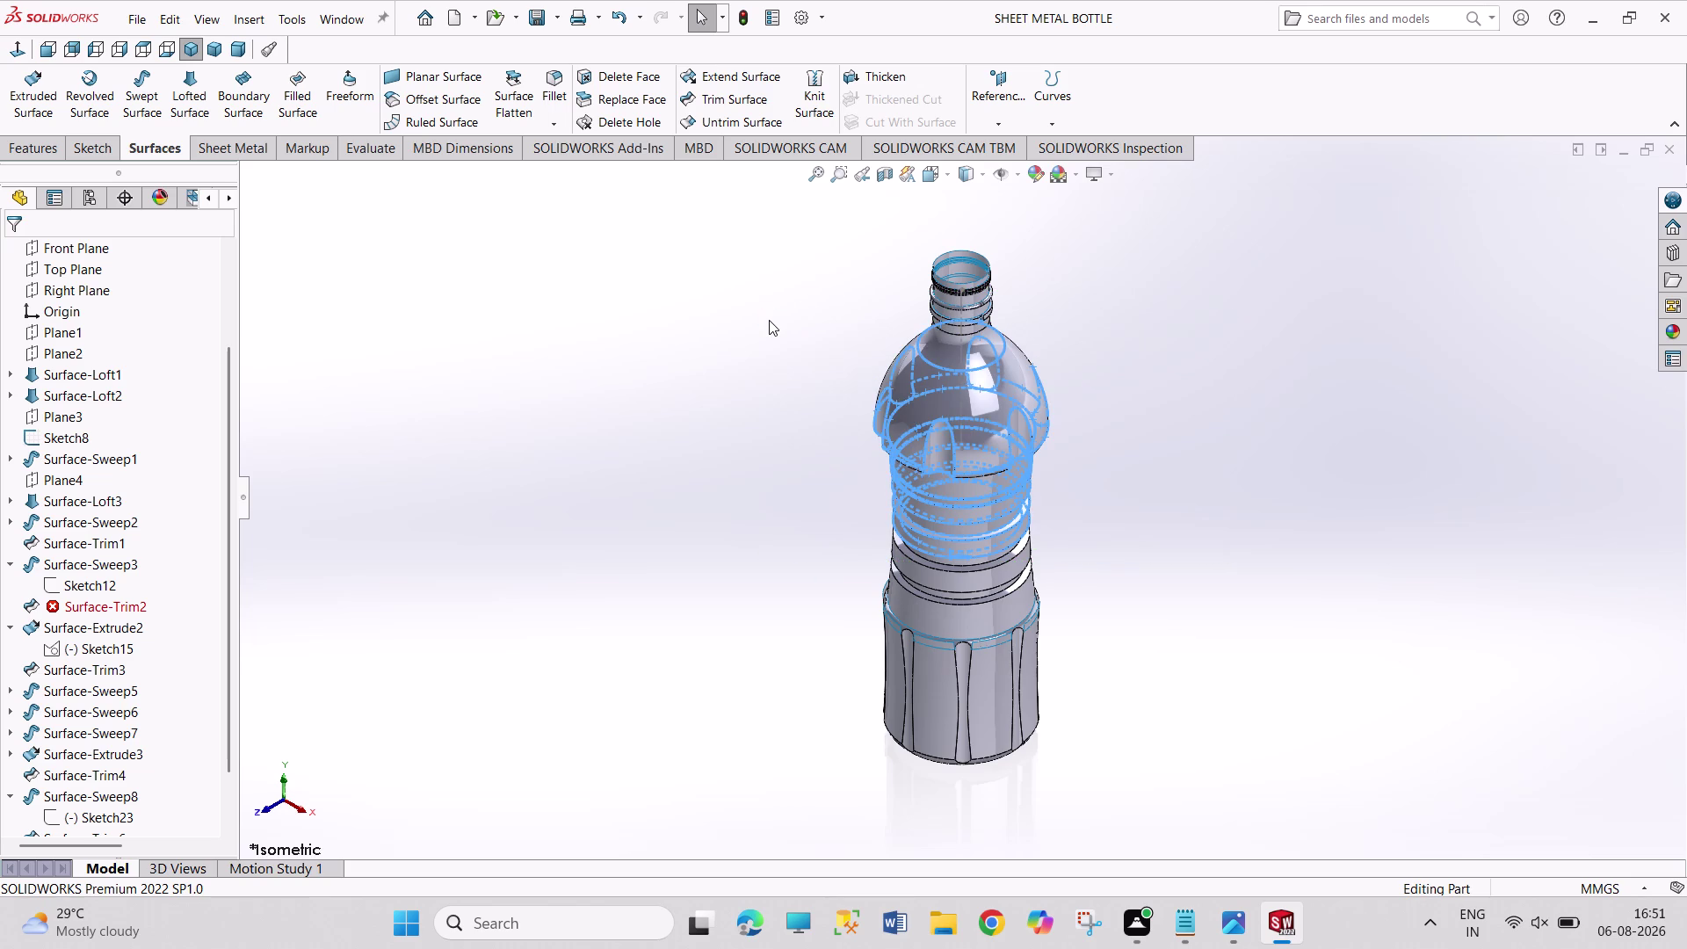
double_click(769, 320)
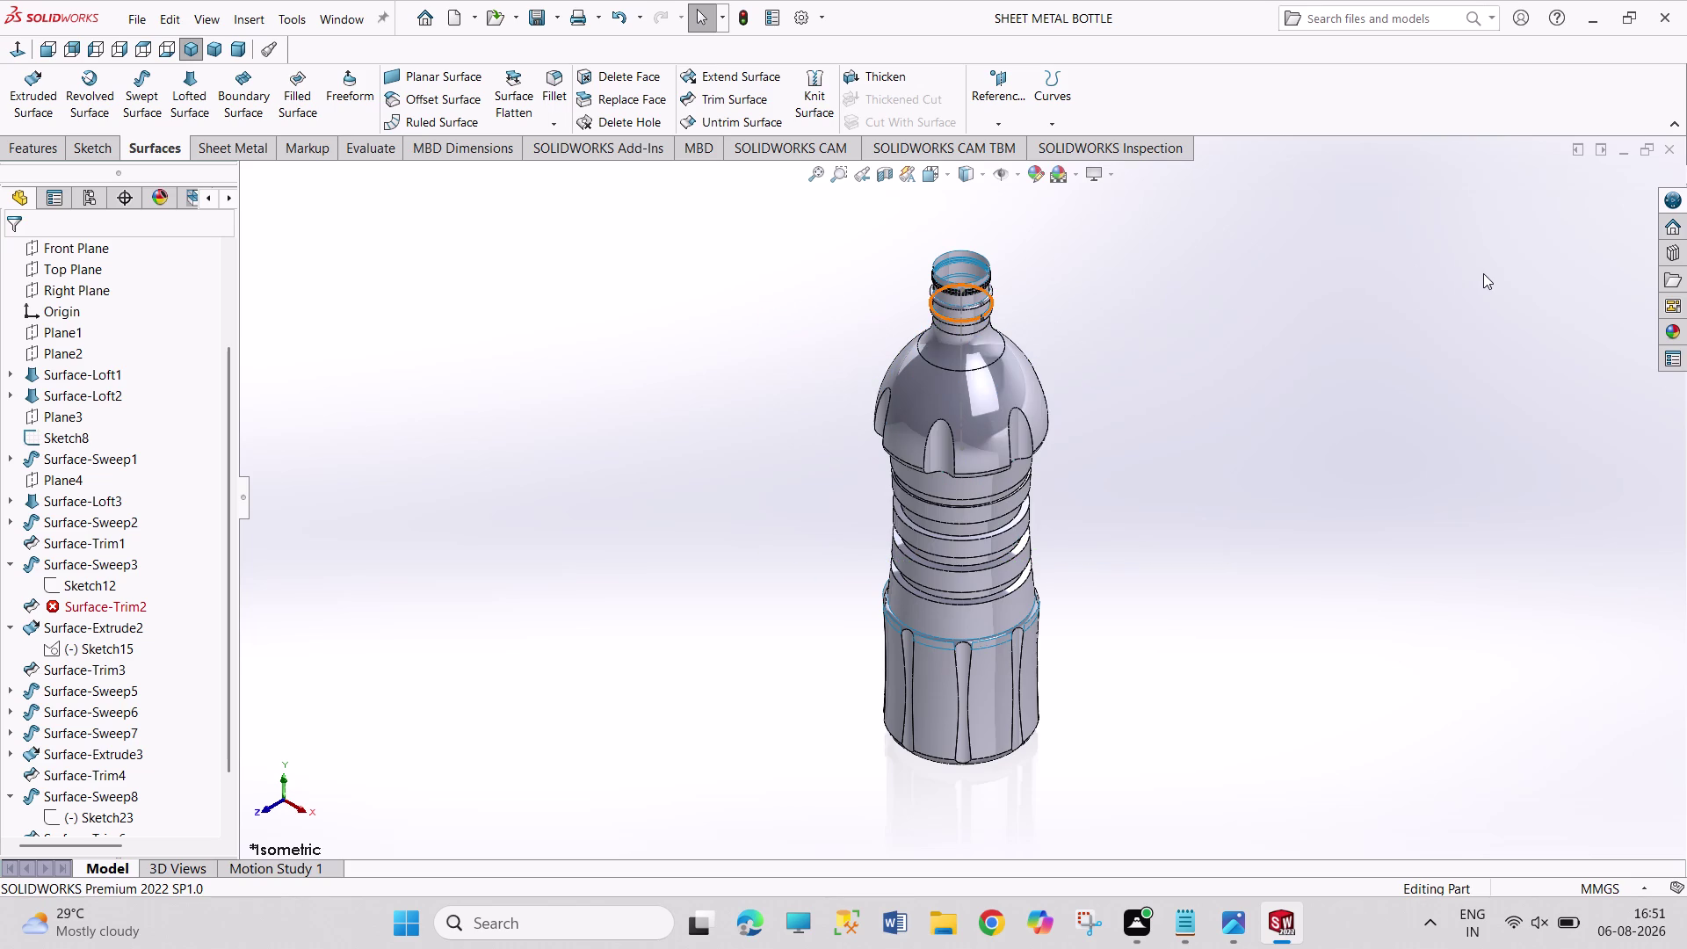
drag(1293, 328, 1679, 594)
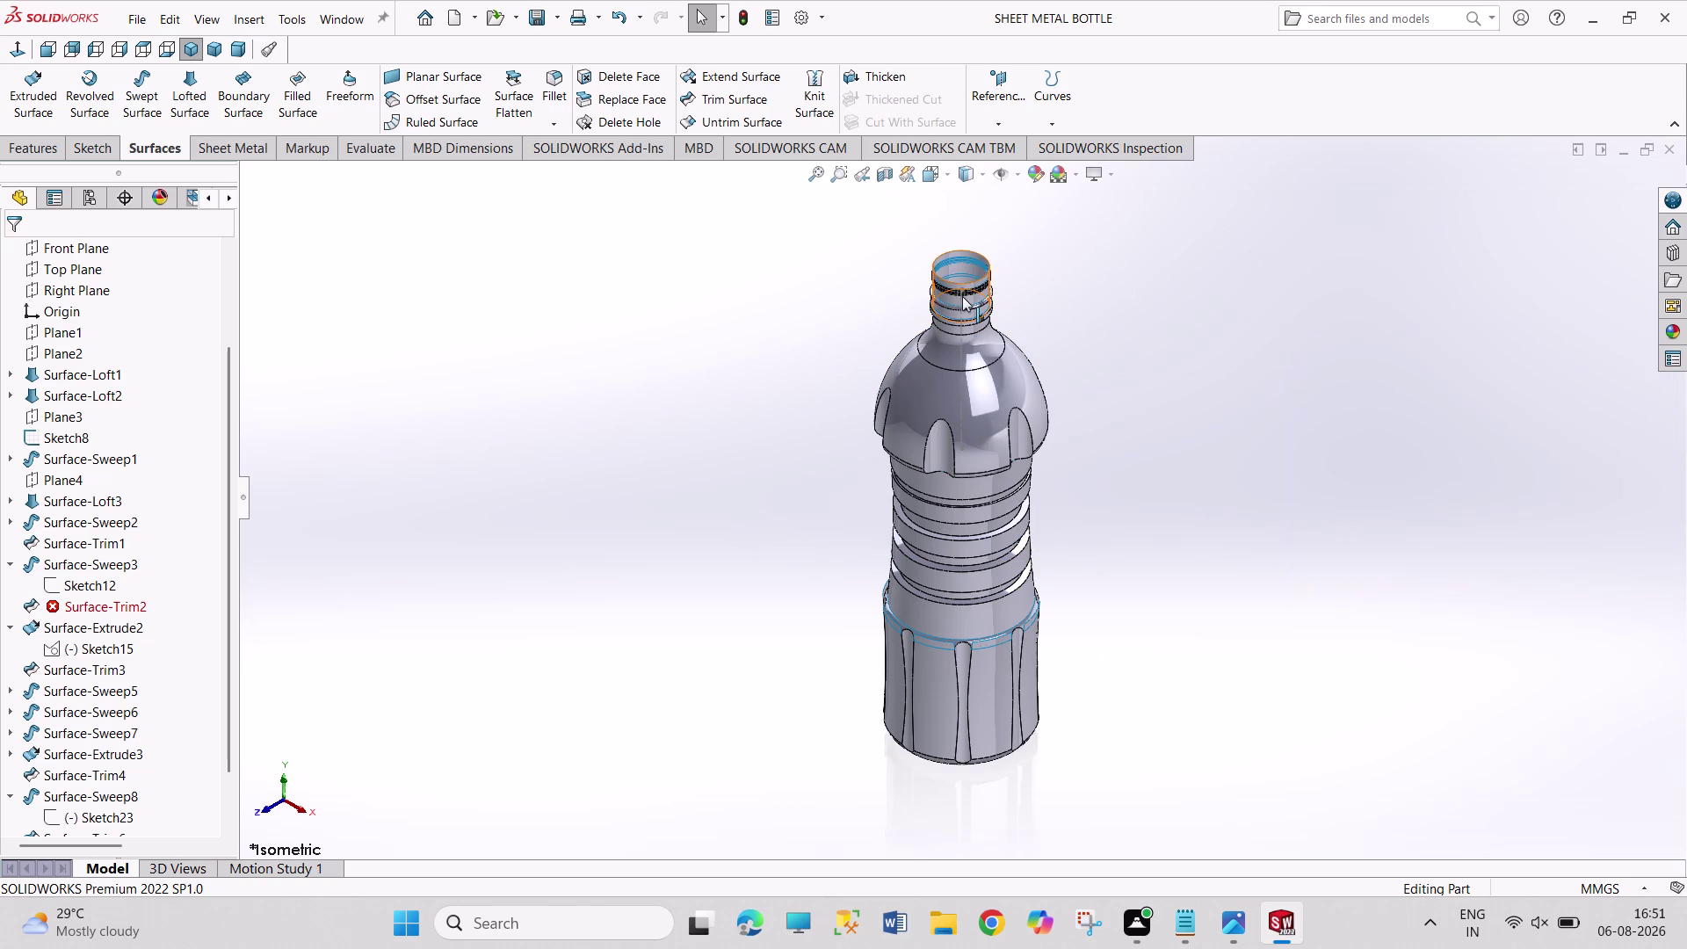
drag(1106, 218, 1482, 513)
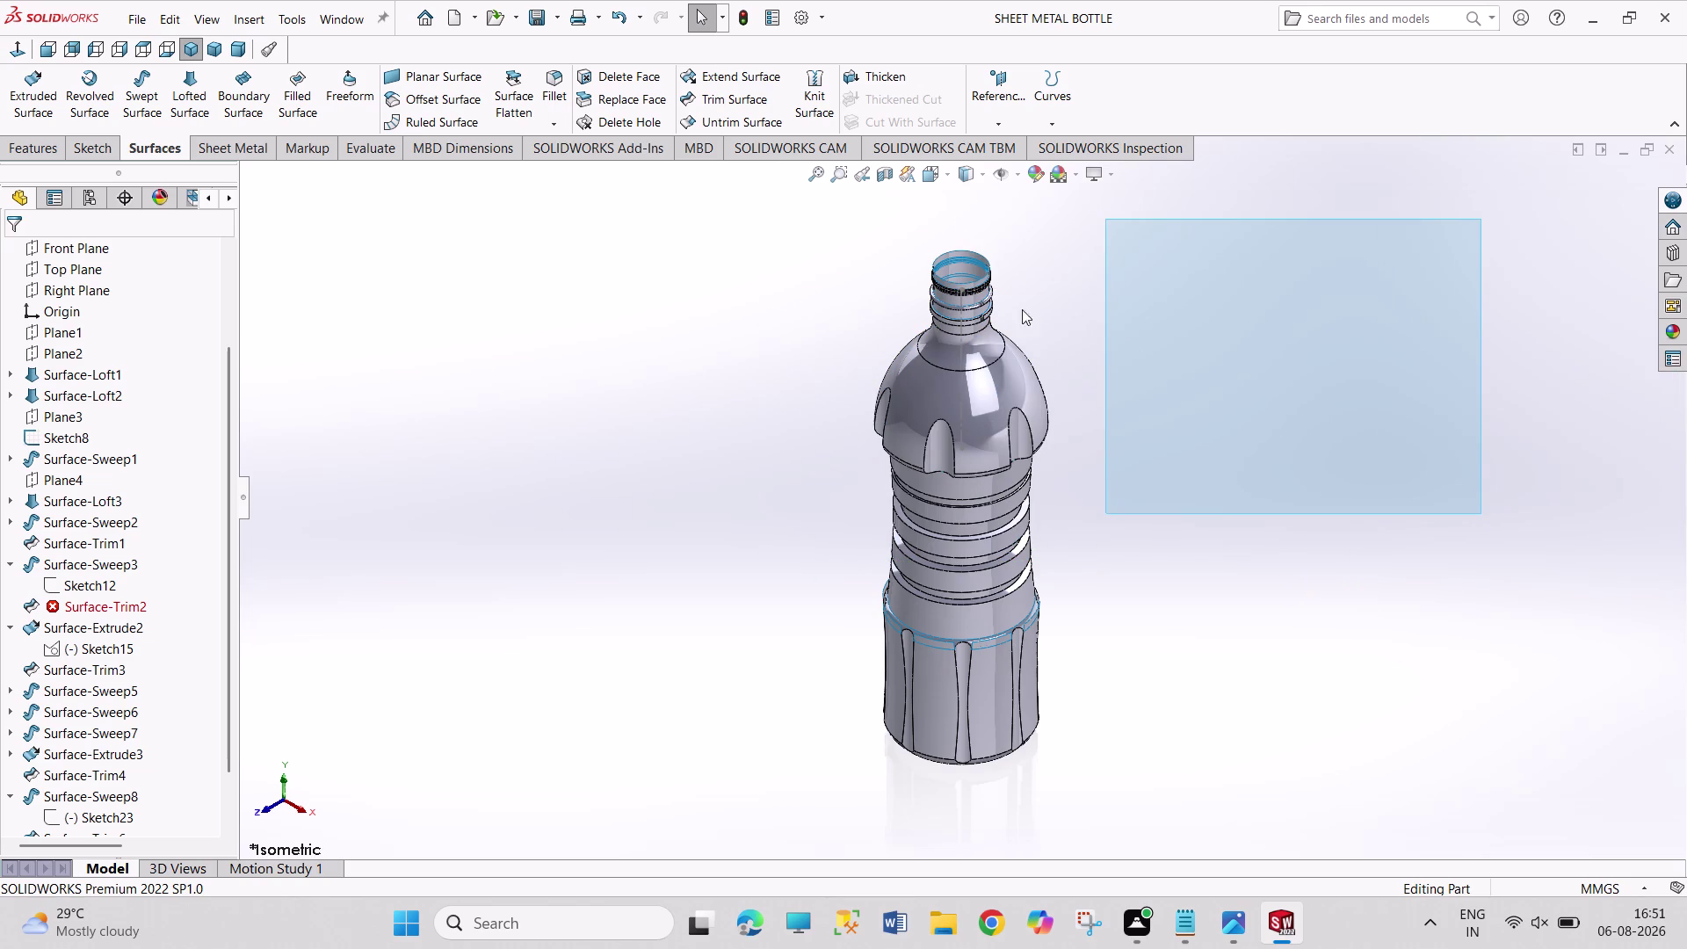
drag(1104, 212, 1306, 411)
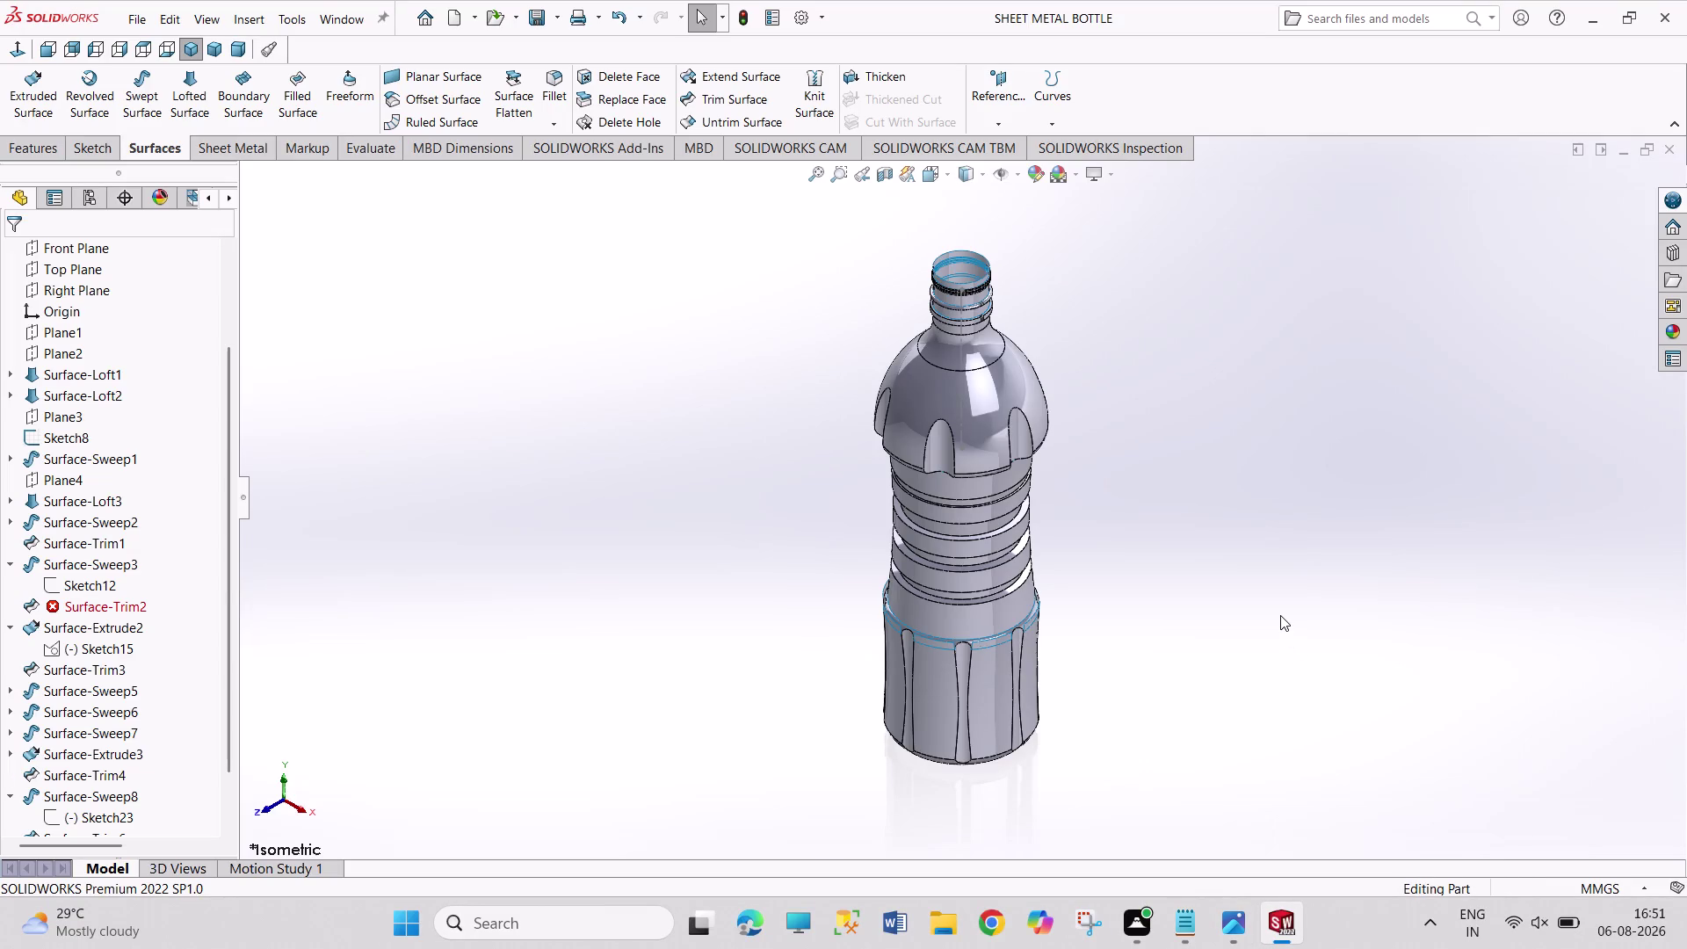
click(949, 910)
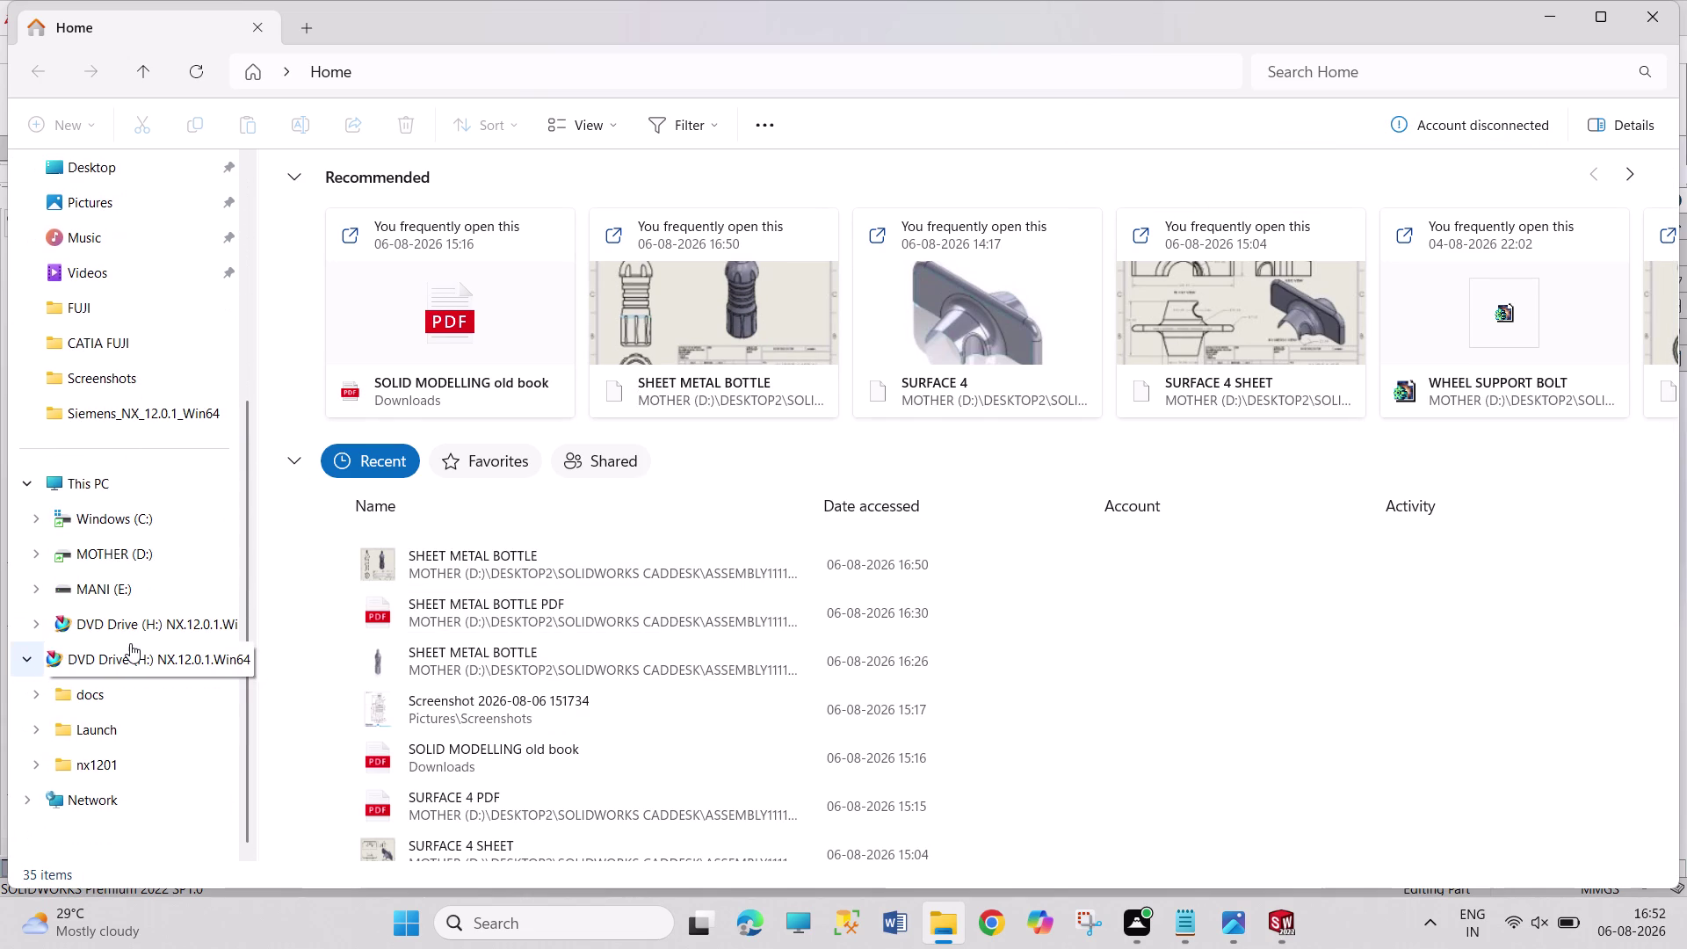
Browse This PC and the Windows (C:) drive, then return to the bottle part.
double_click(165, 482)
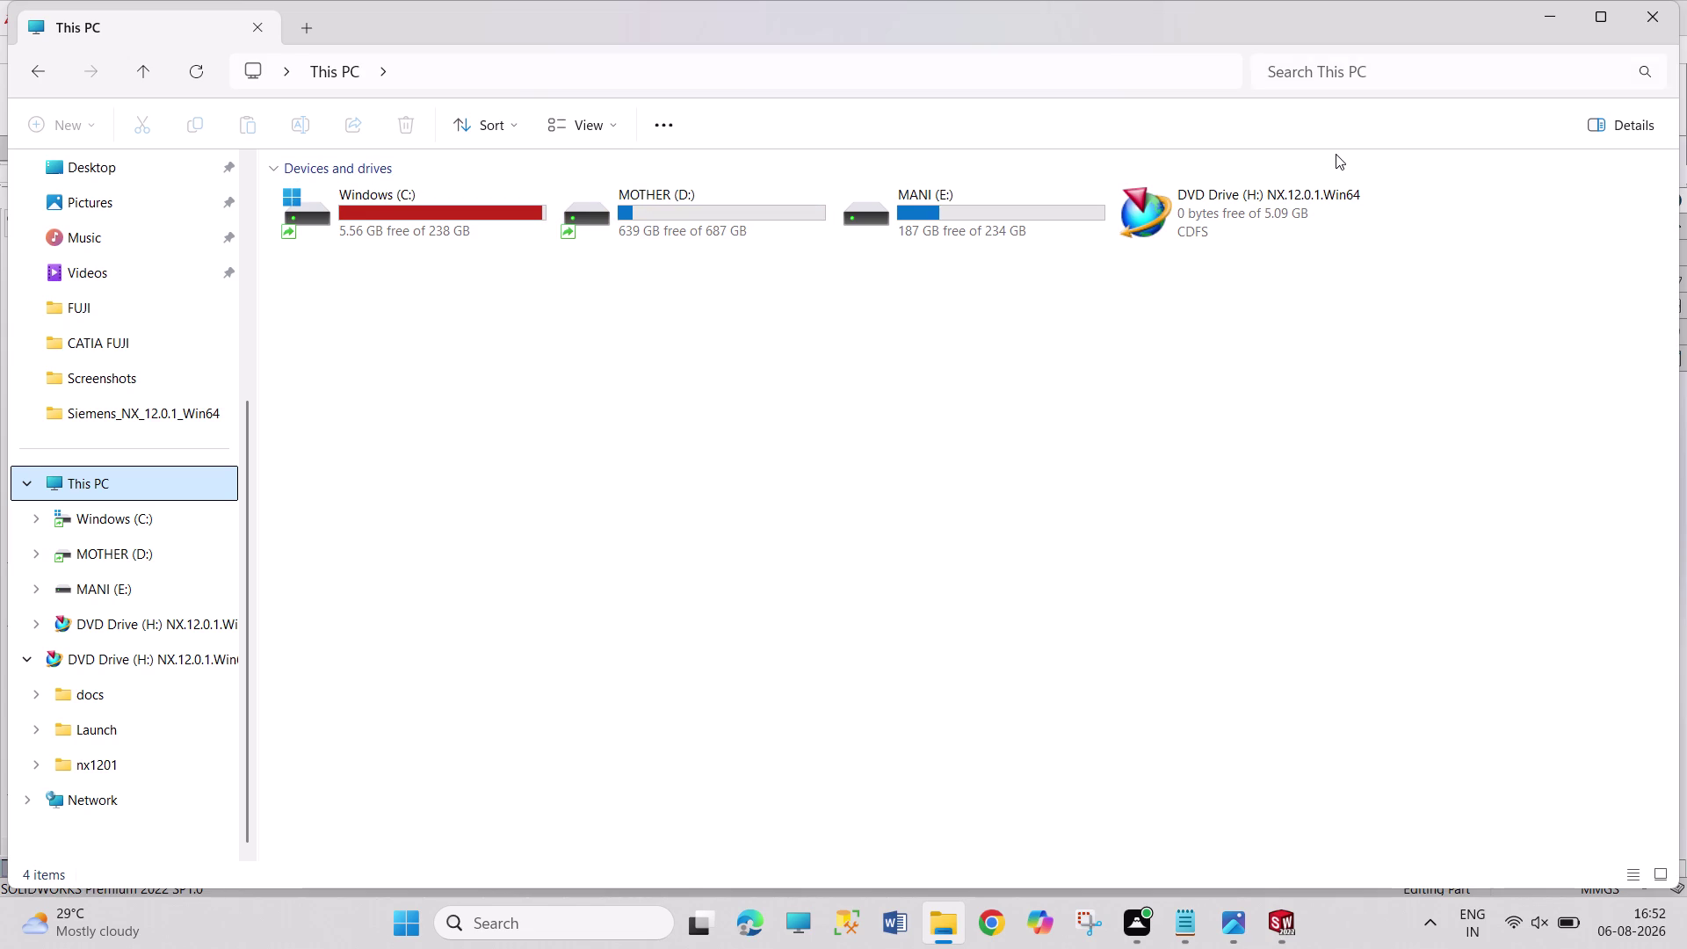
double_click(188, 506)
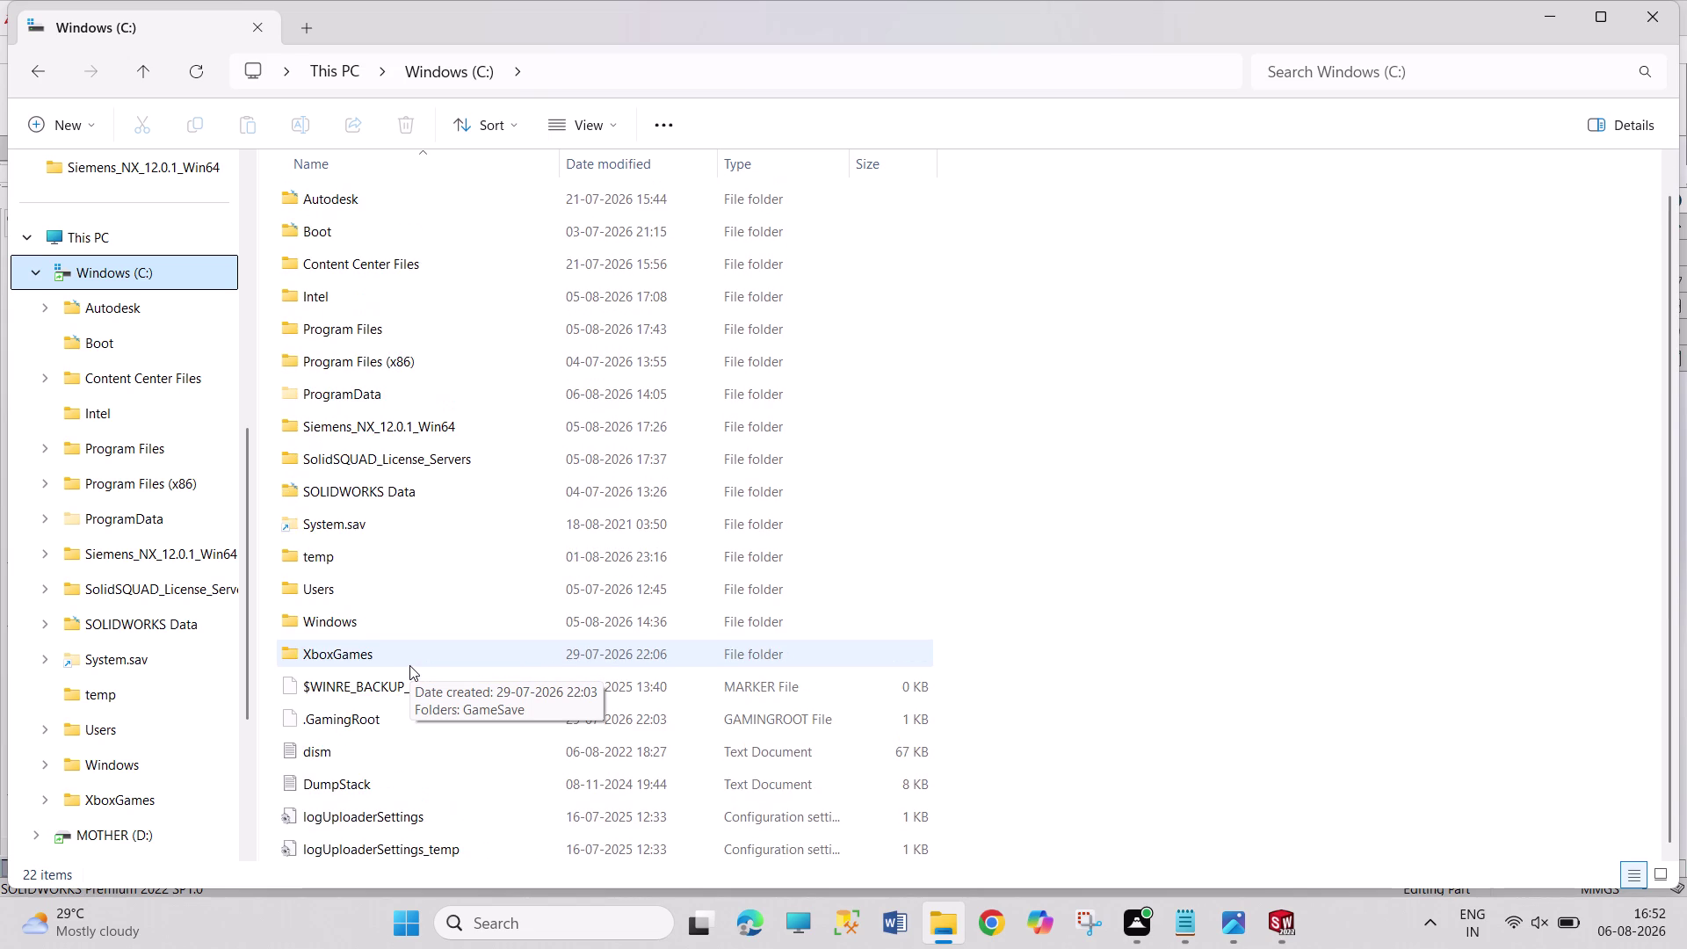
double_click(120, 250)
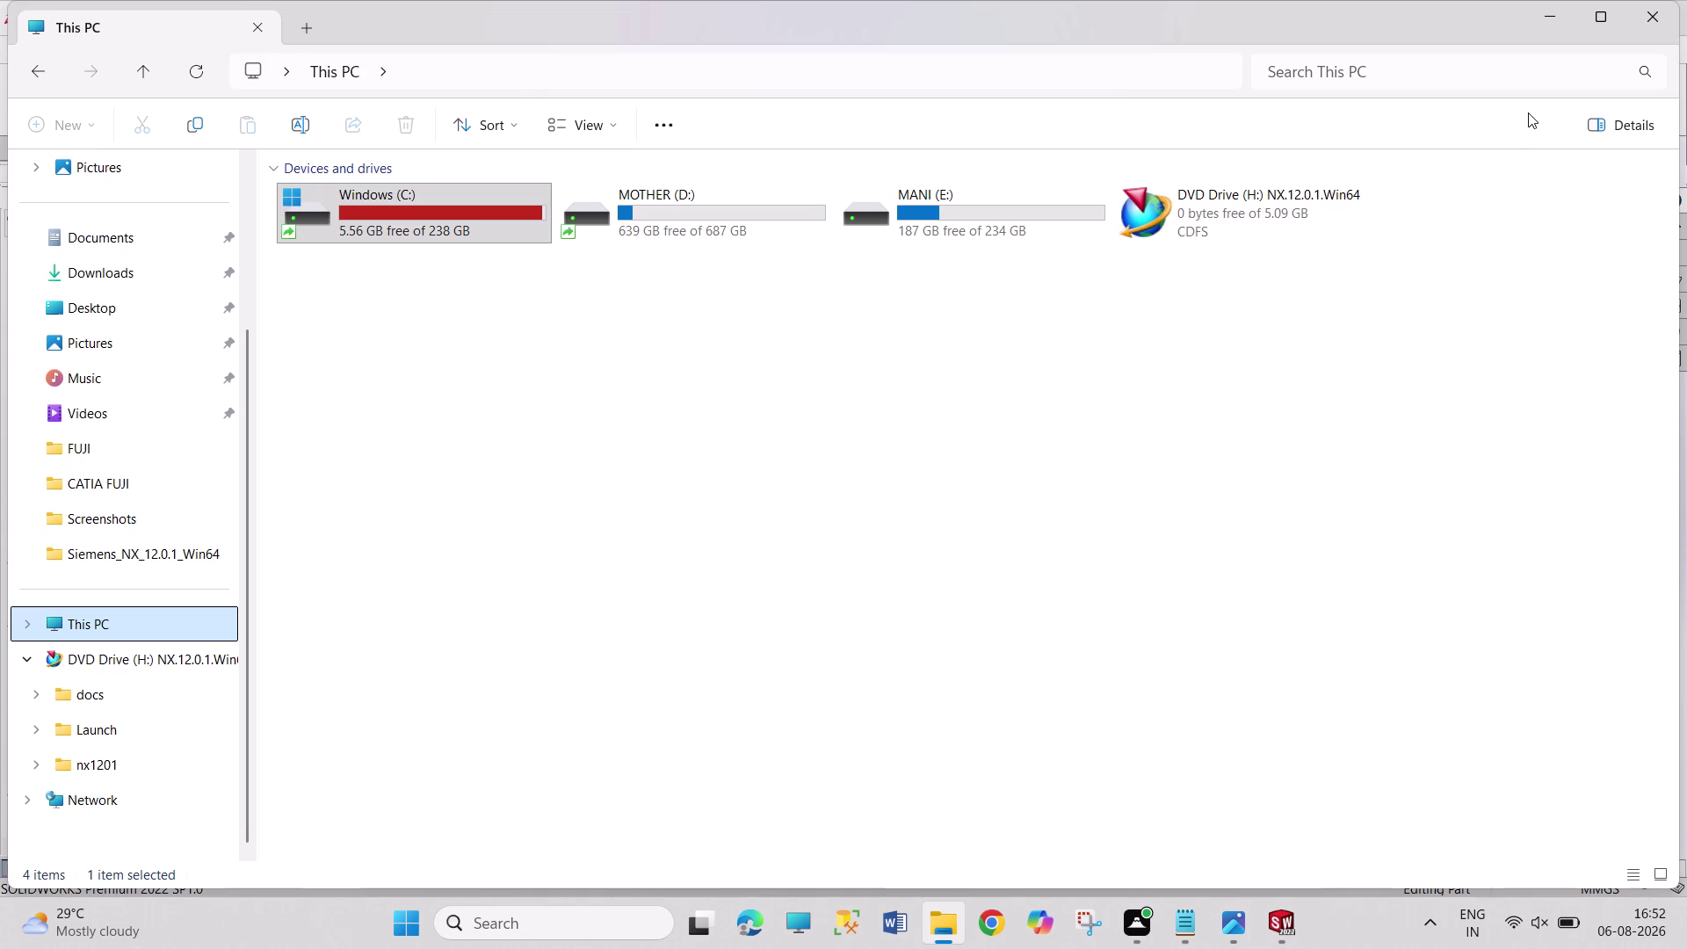
click(1564, 18)
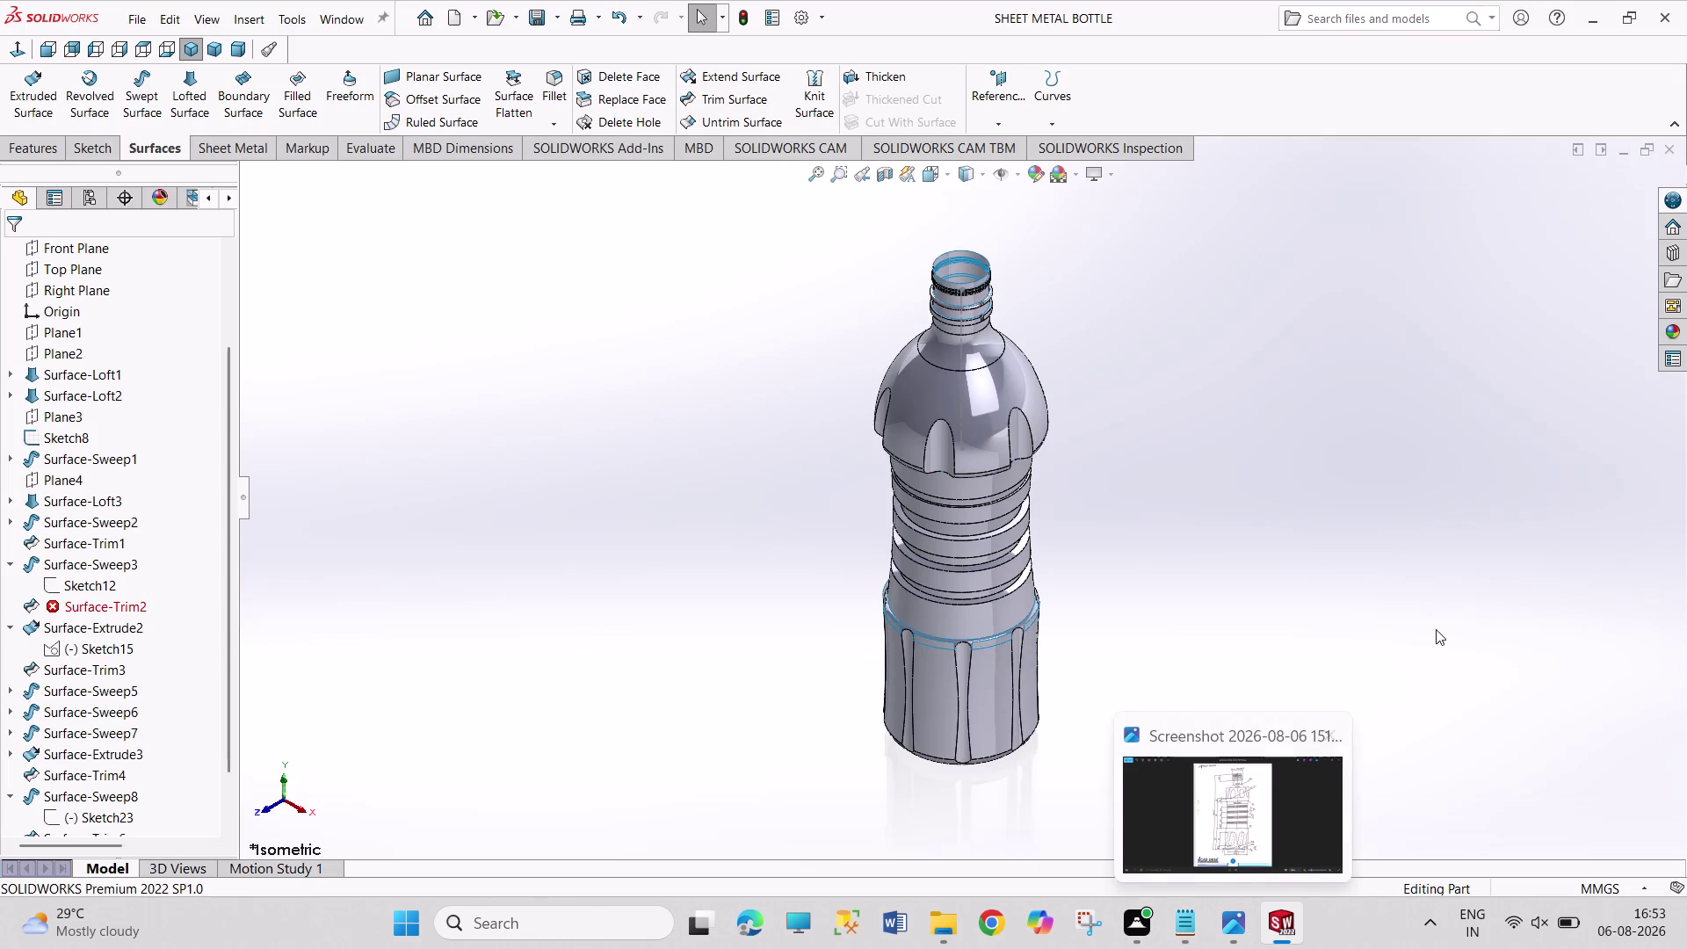
drag(1245, 334, 1511, 567)
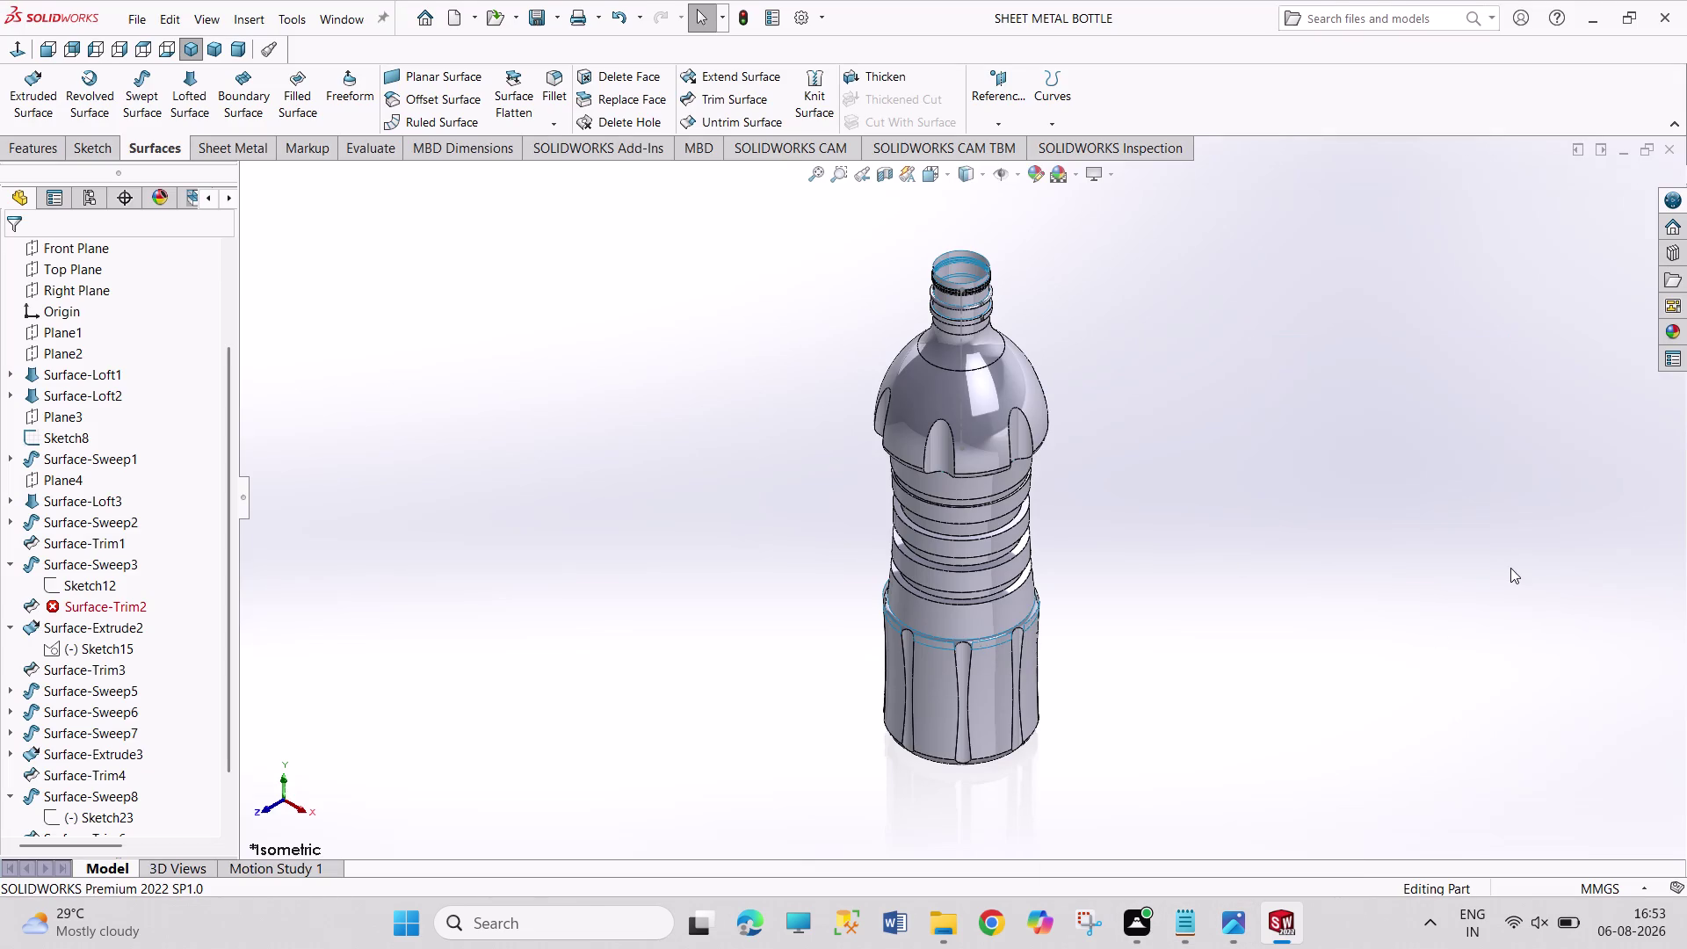
drag(1229, 300, 1503, 553)
drag(1245, 335, 1520, 580)
drag(1222, 335, 1447, 662)
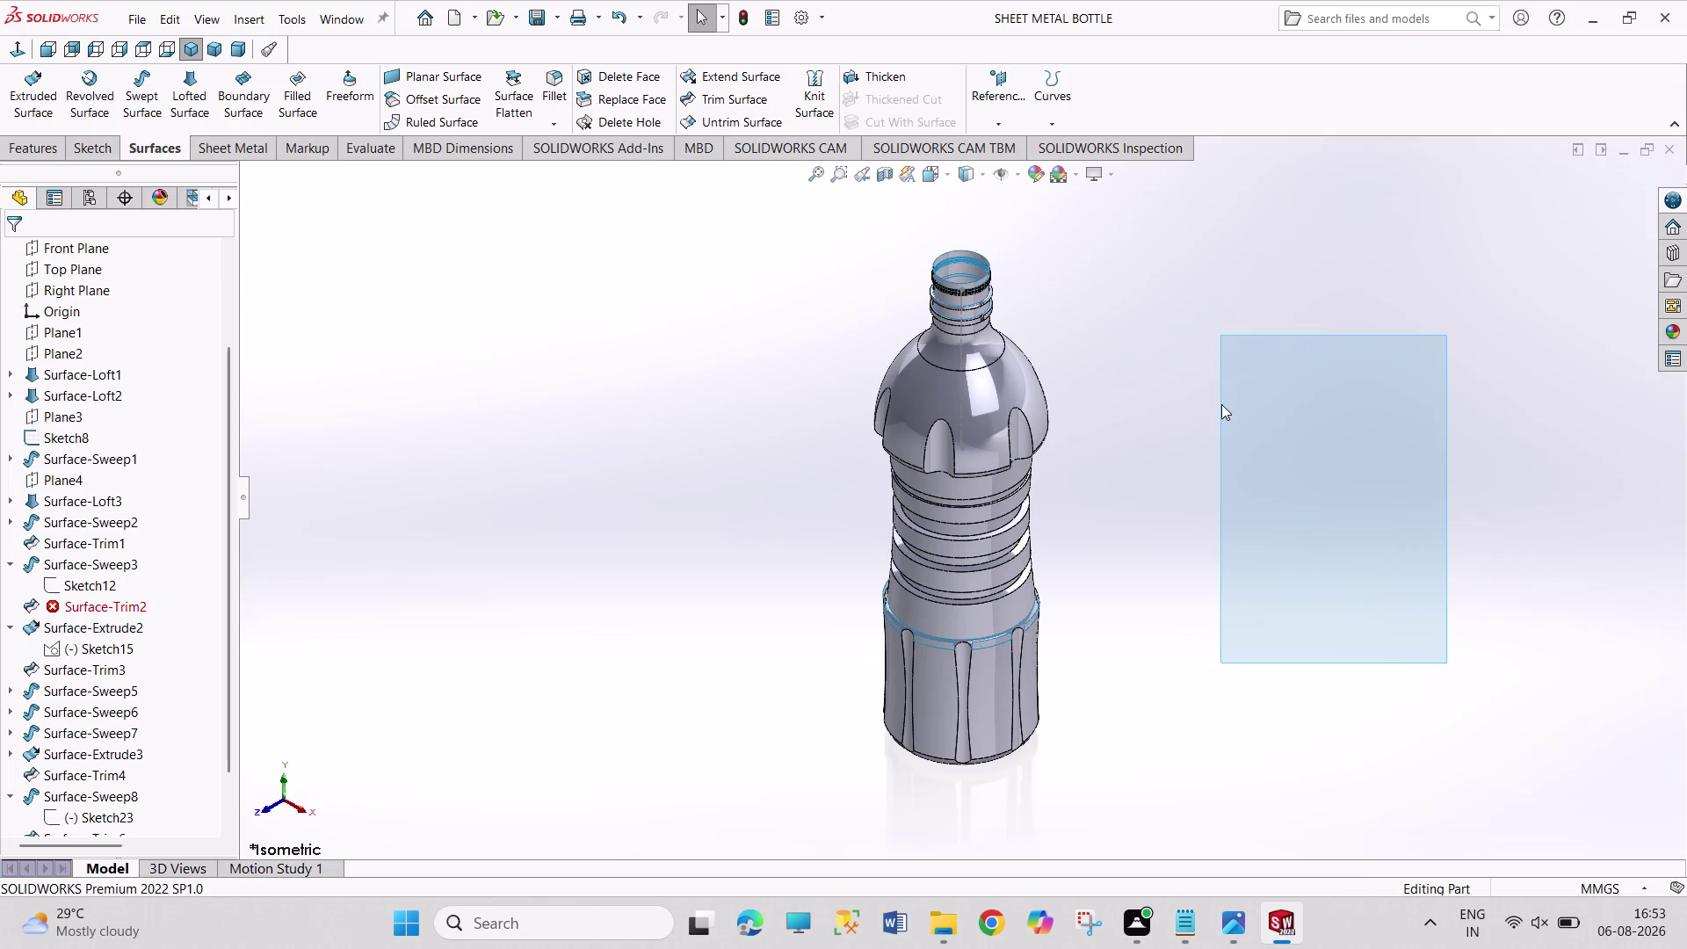
drag(1221, 404, 1359, 563)
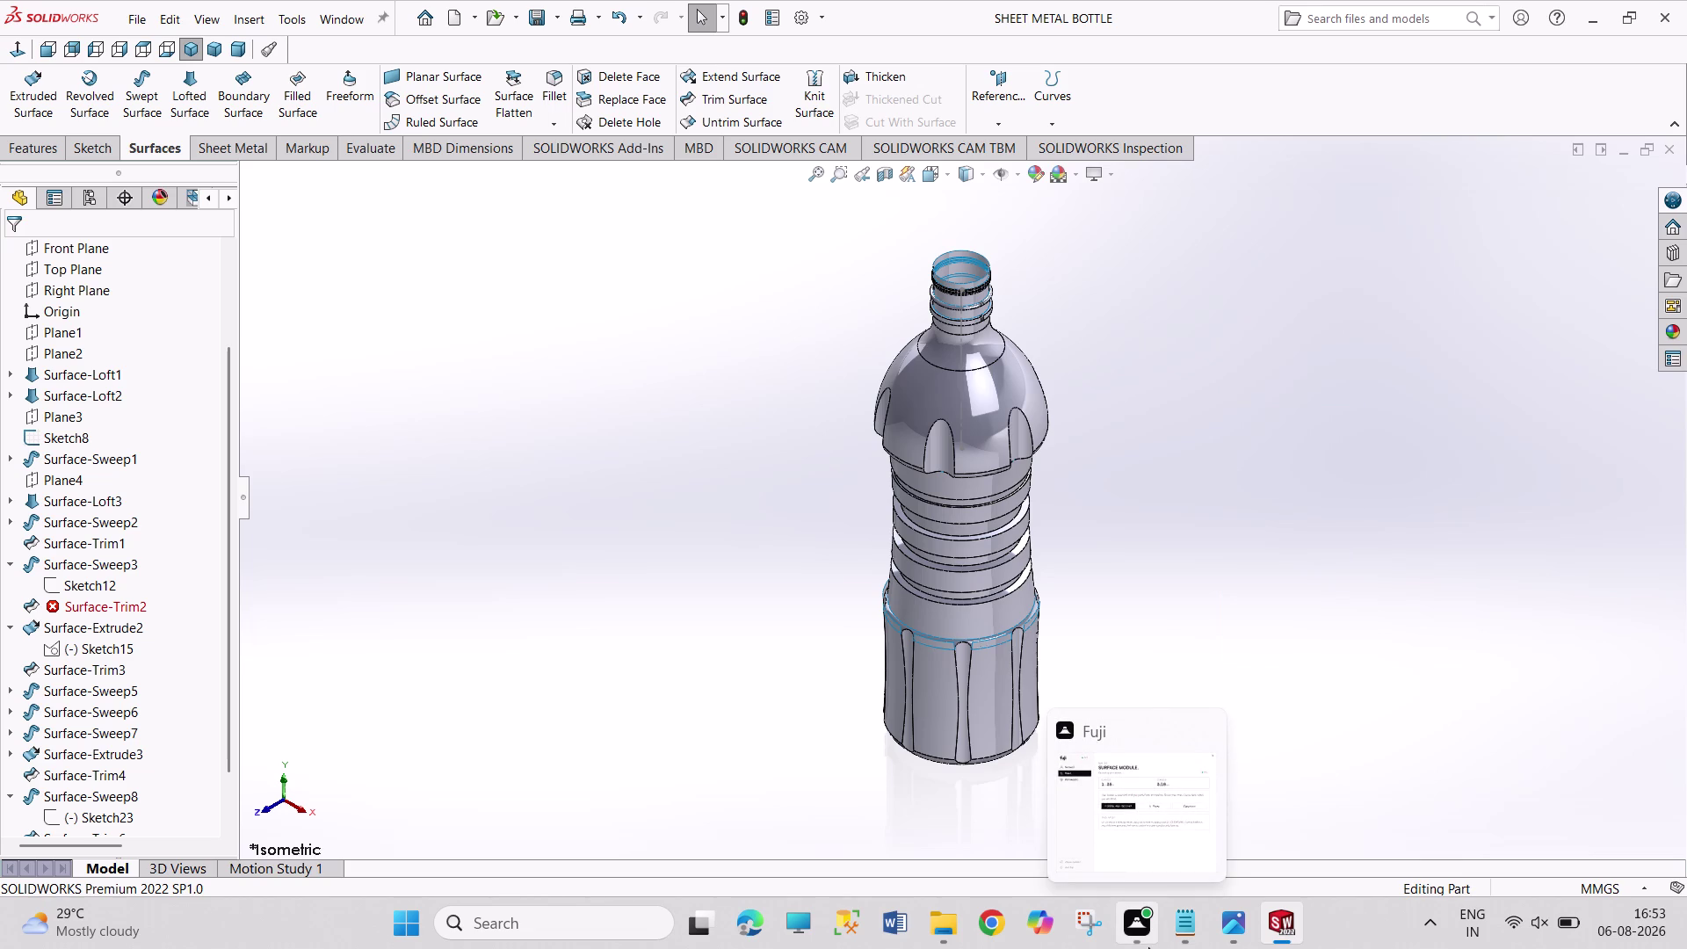